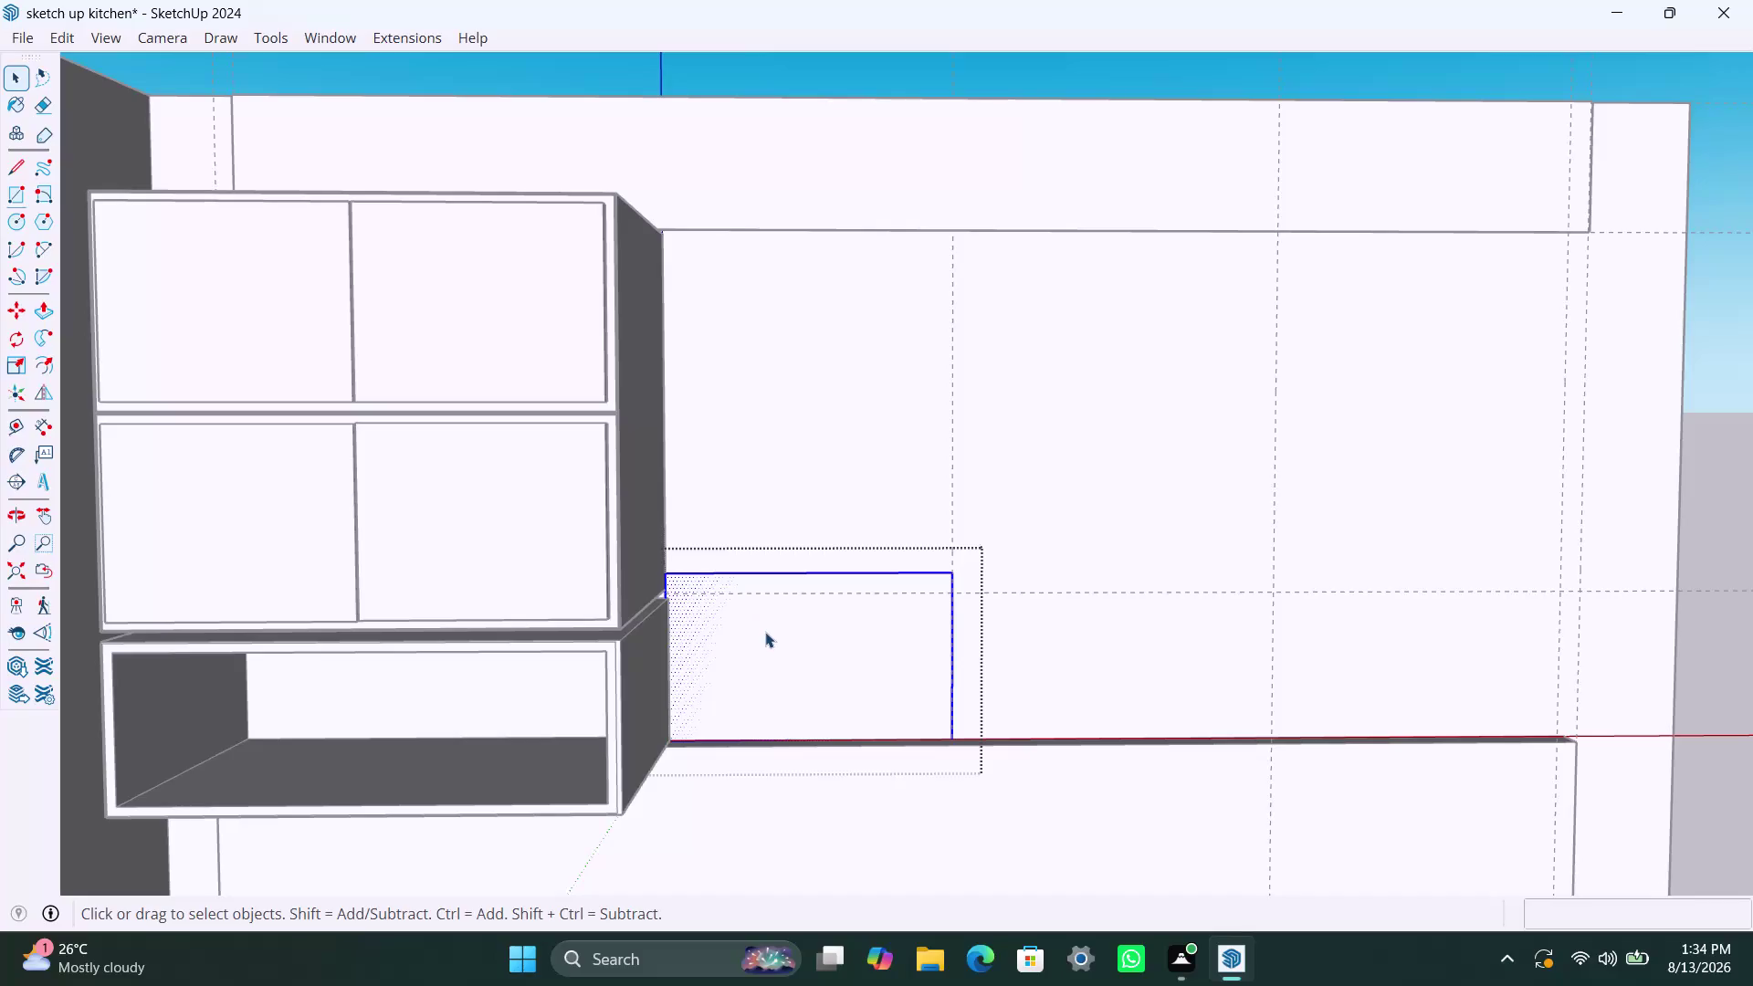
Cancel the wall rectangle's extrusion and undo to remove the old rectangle.
scroll(up, 3)
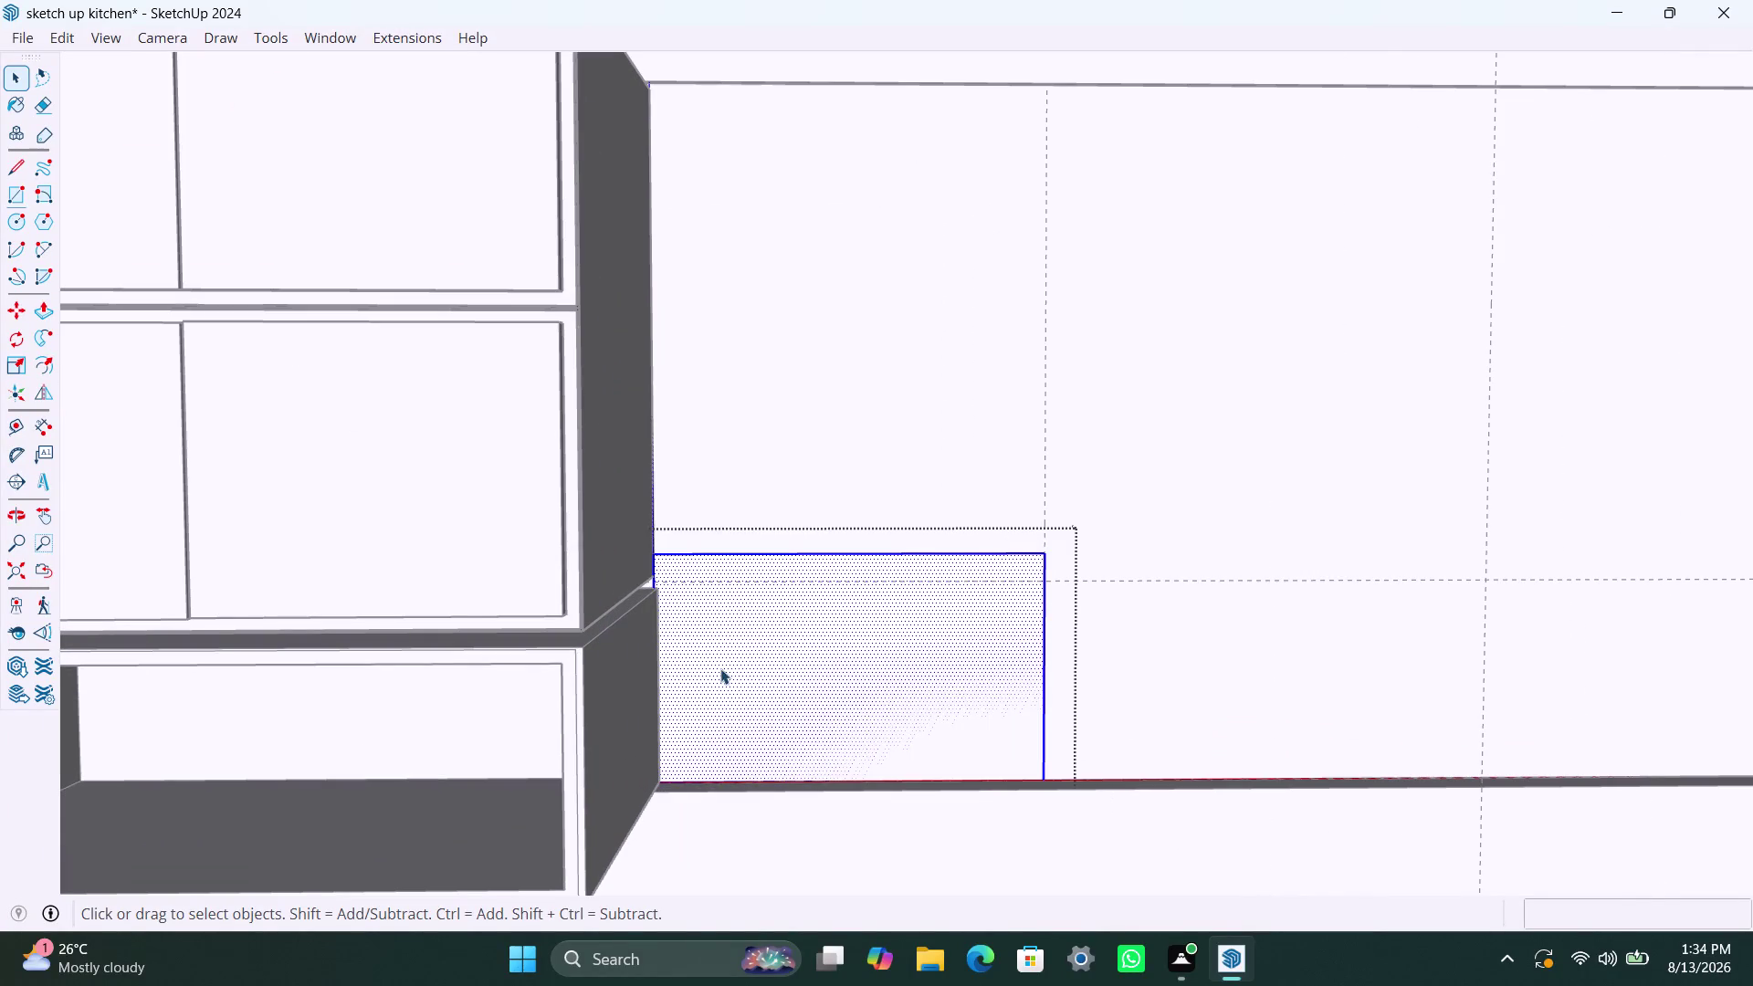
middle_drag(724, 671, 662, 669)
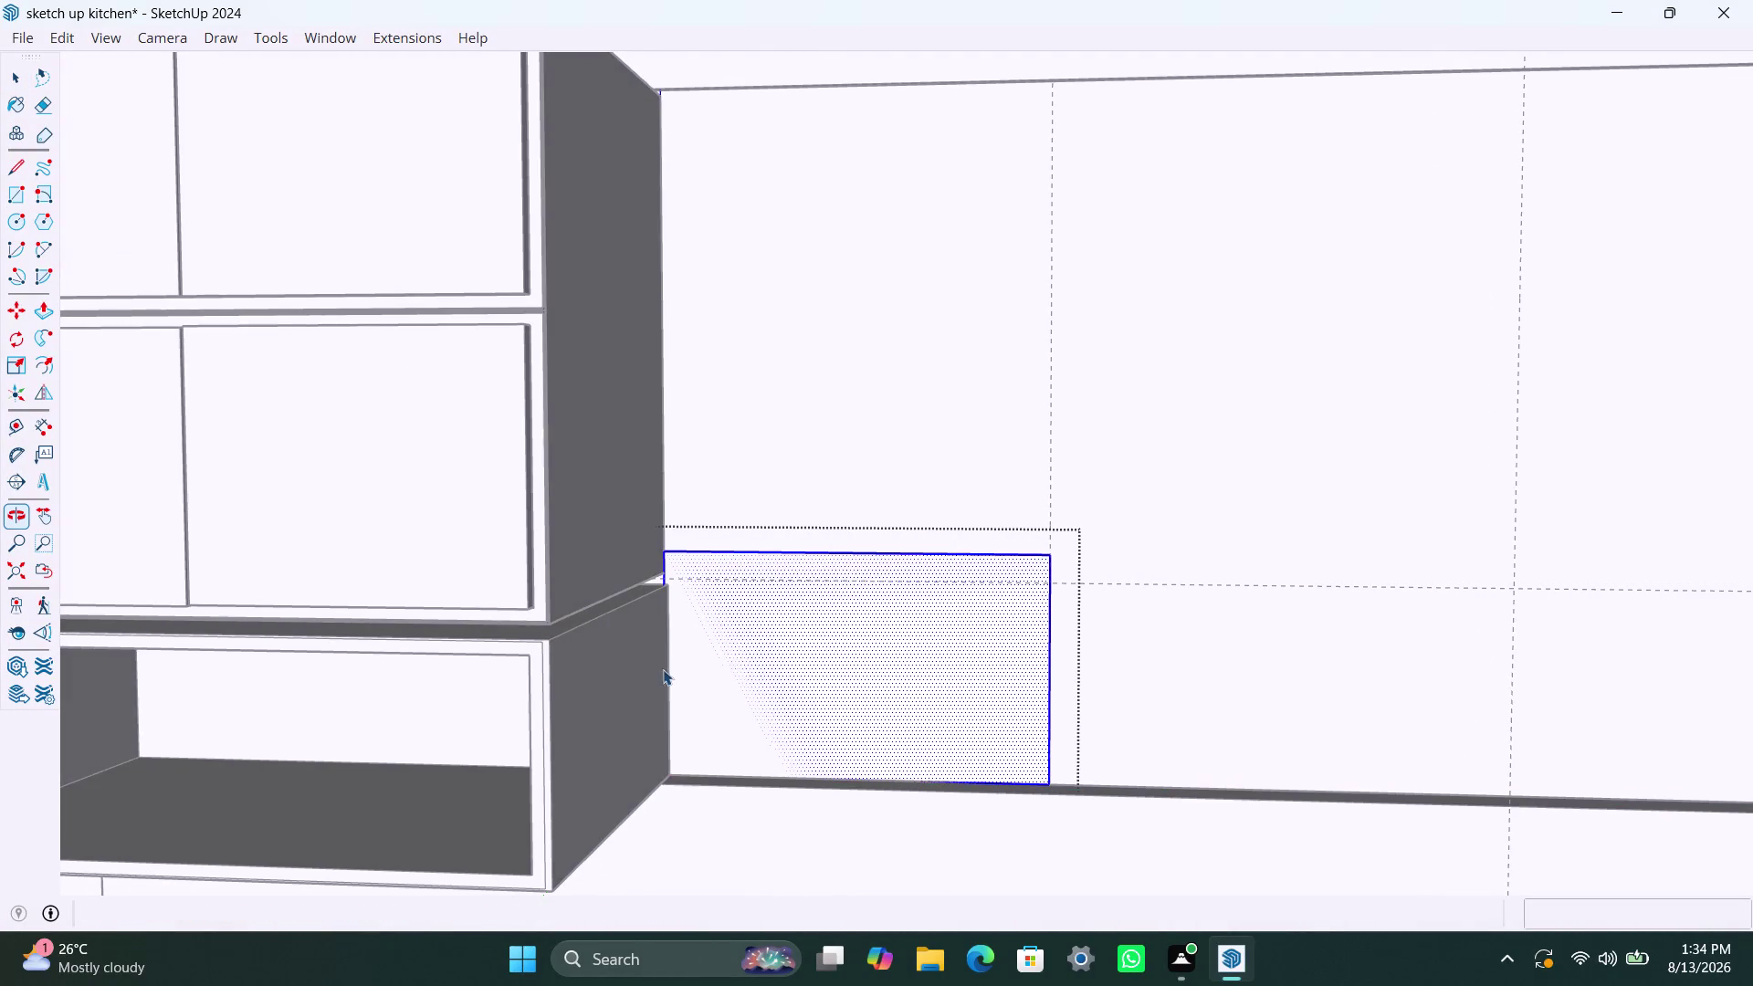
key(p)
click(851, 654)
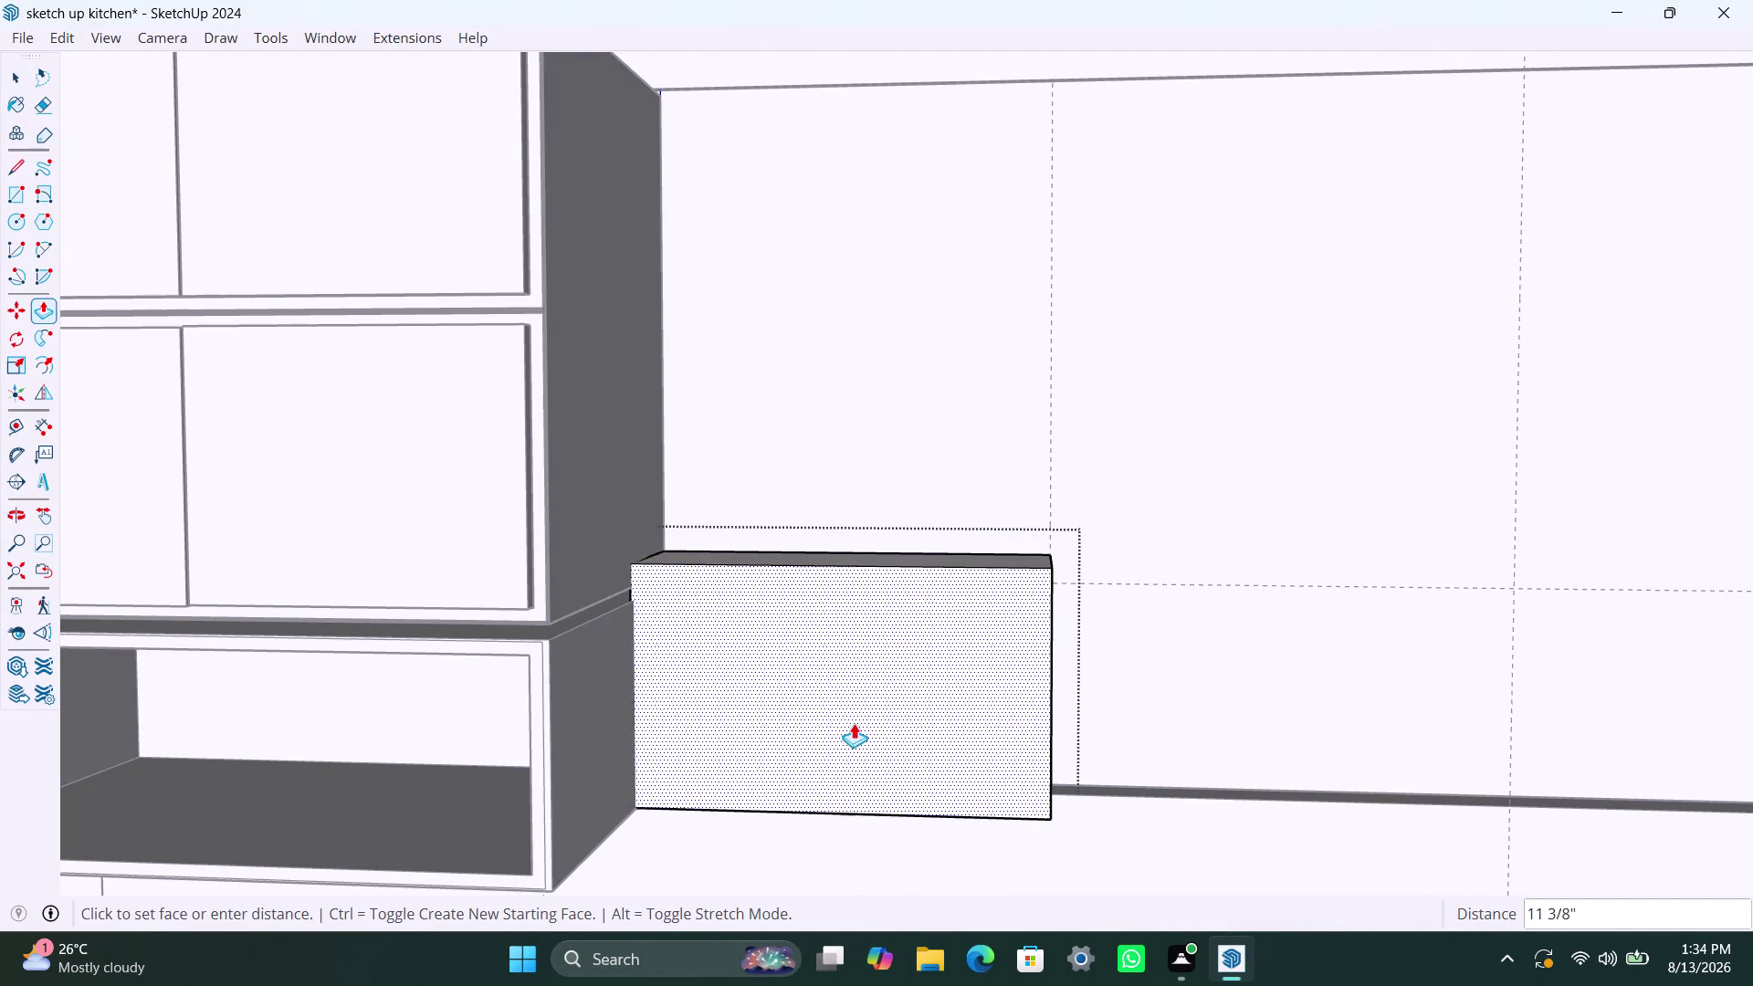
key(space)
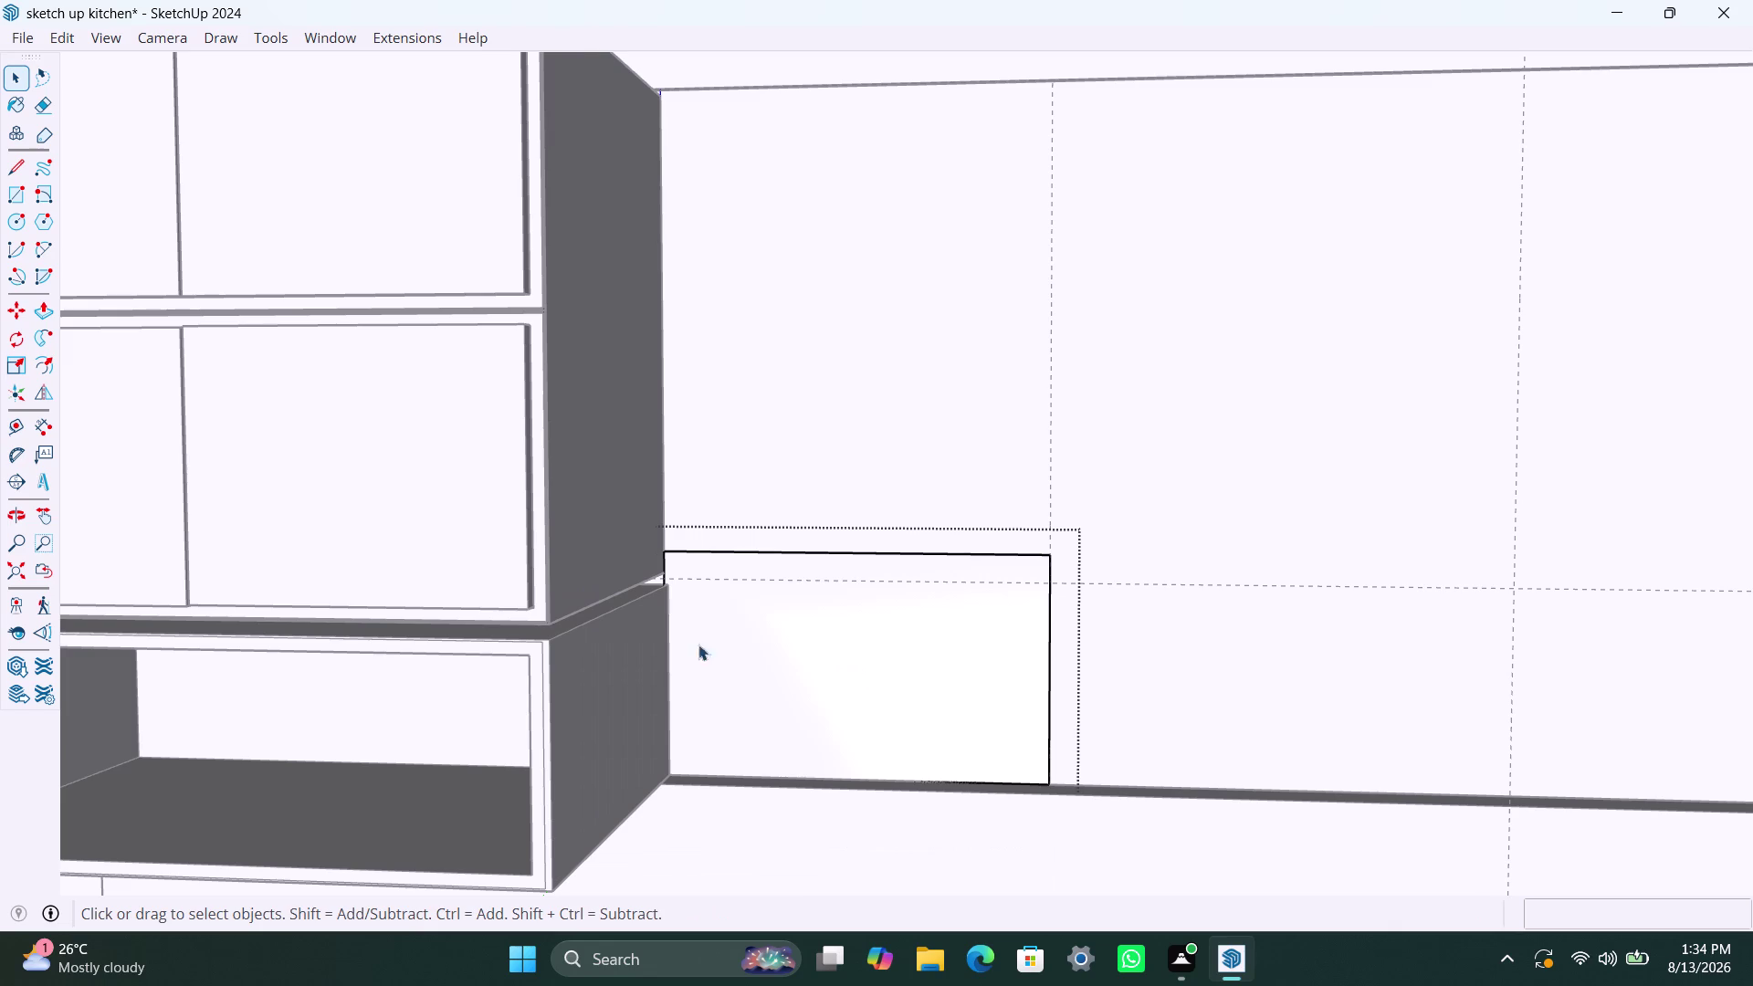
key(ctrl+z)
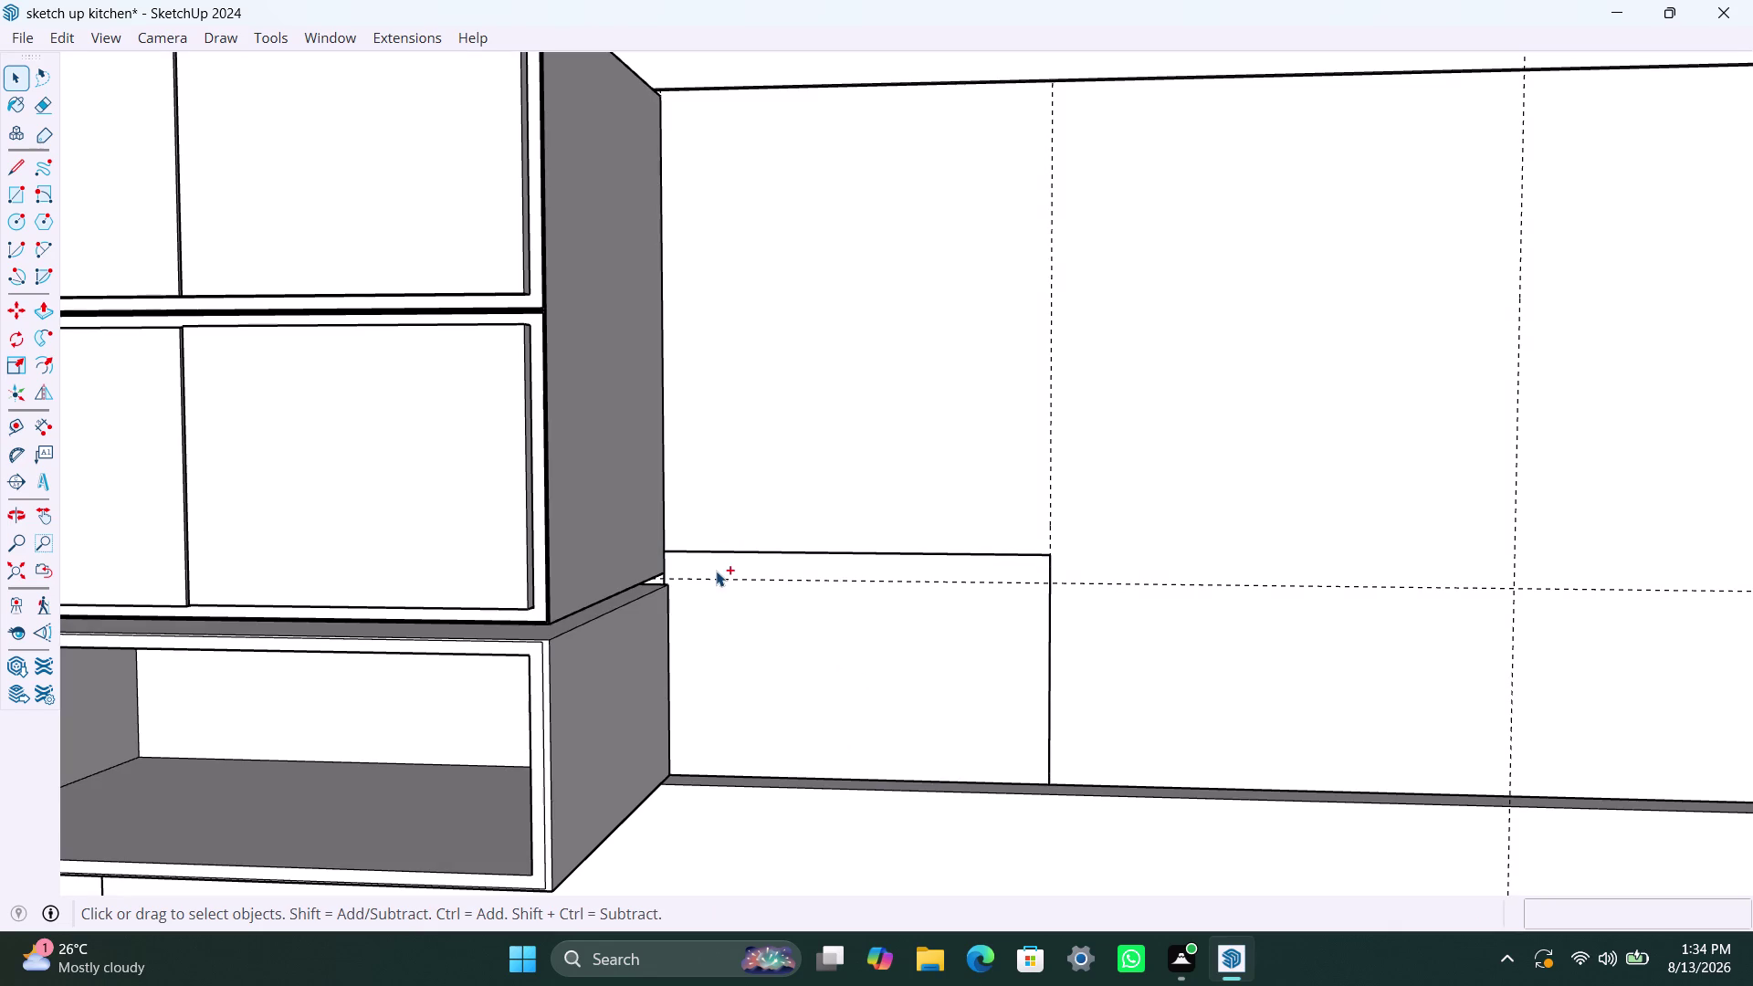
key(ctrl+z)
key(ctrl+z)
Draw a new rectangle at the wall corner beside the cubby stack and adjust its face.
key(r)
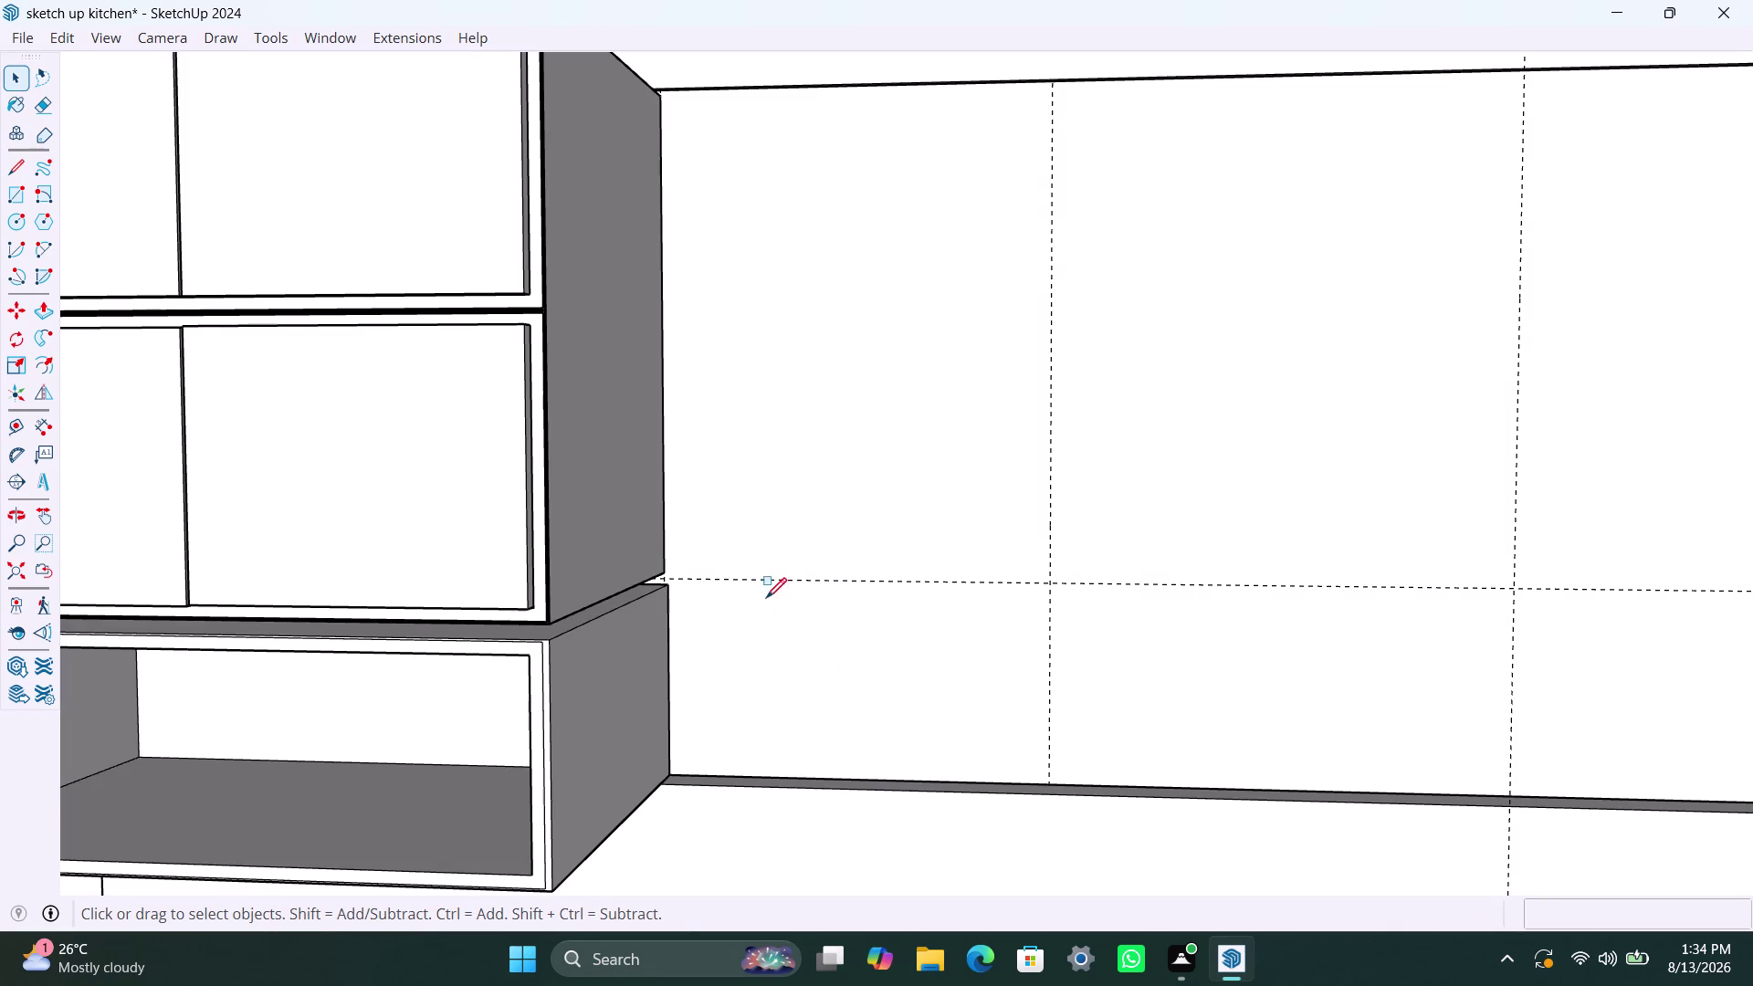
click(674, 771)
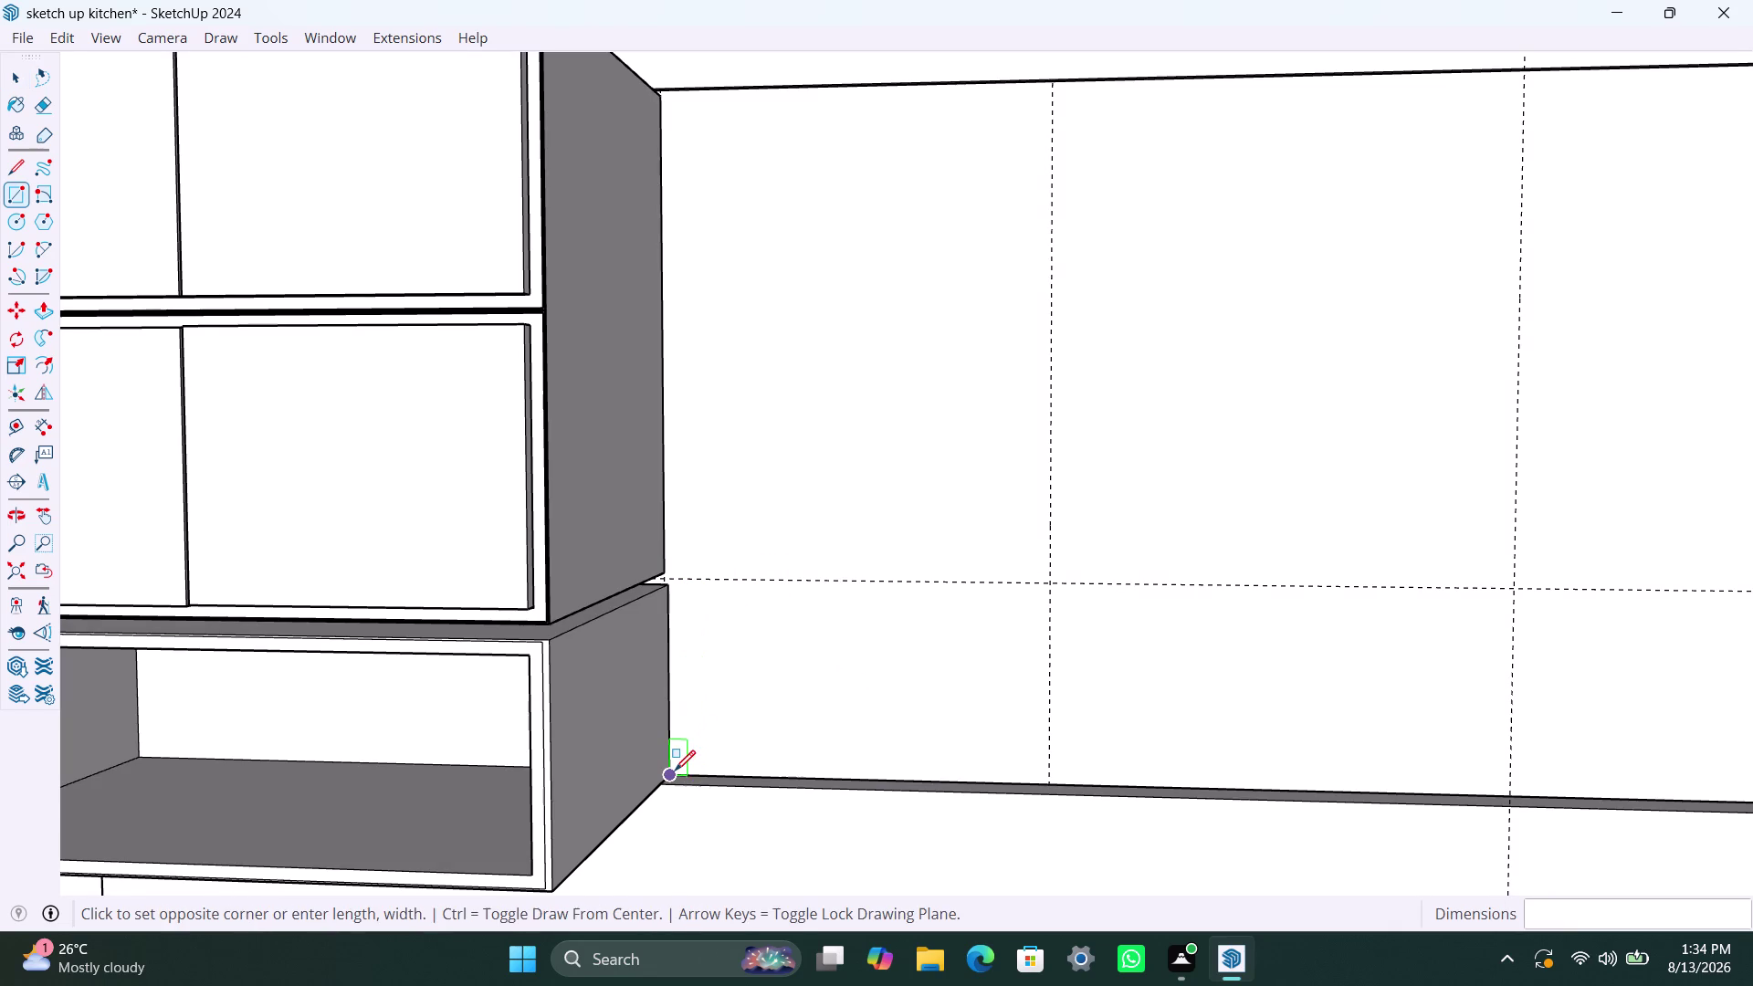
click(1050, 560)
key(space)
double_click(927, 566)
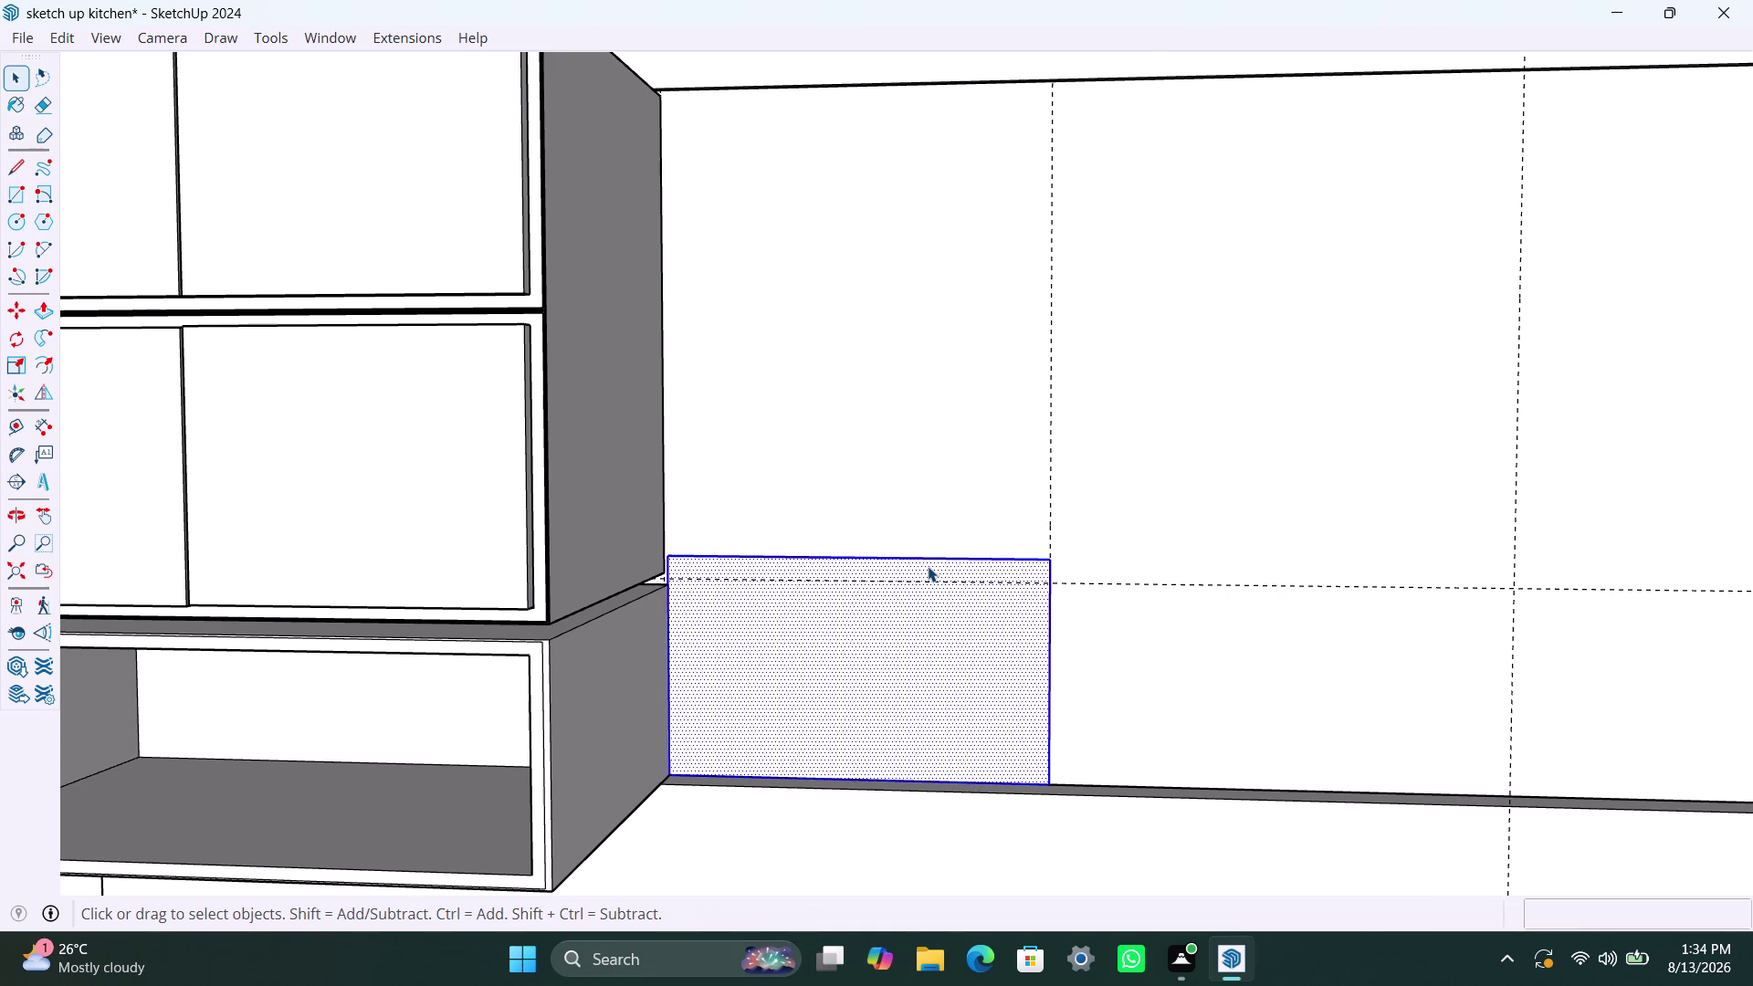
right_click(928, 565)
click(1042, 268)
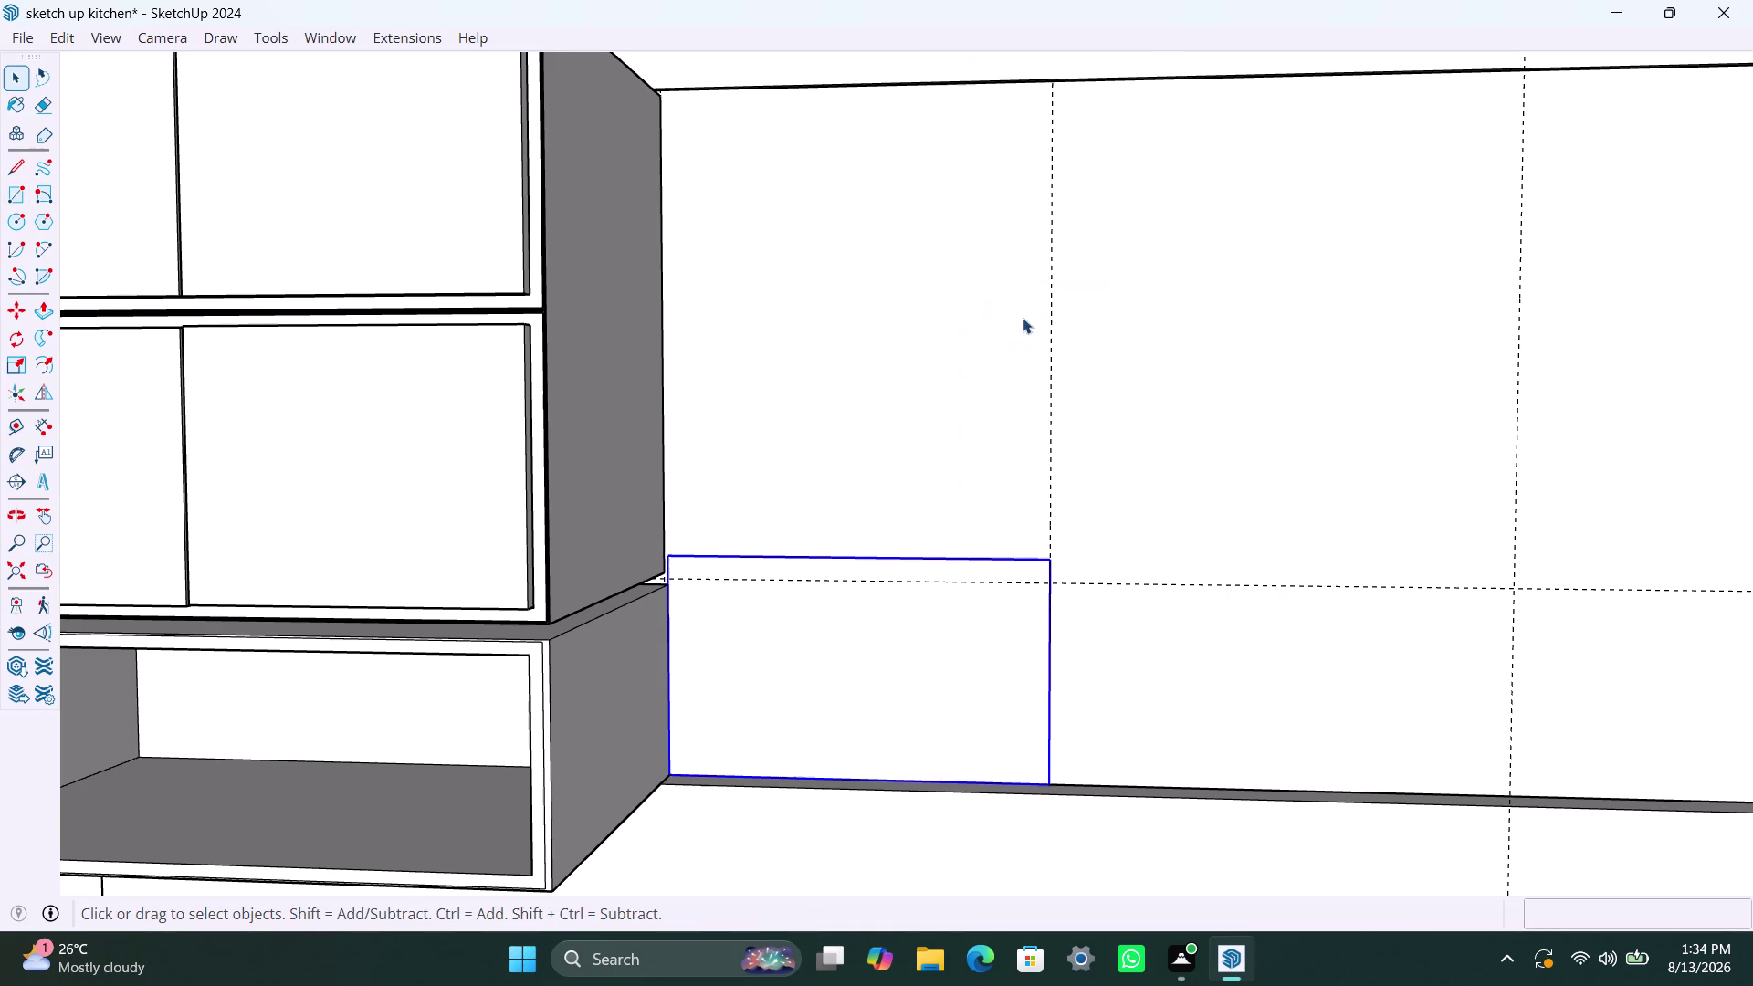
double_click(933, 627)
click(933, 628)
Push/Pull the new rectangle out from the wall into a solid box and orbit to check it.
key(p)
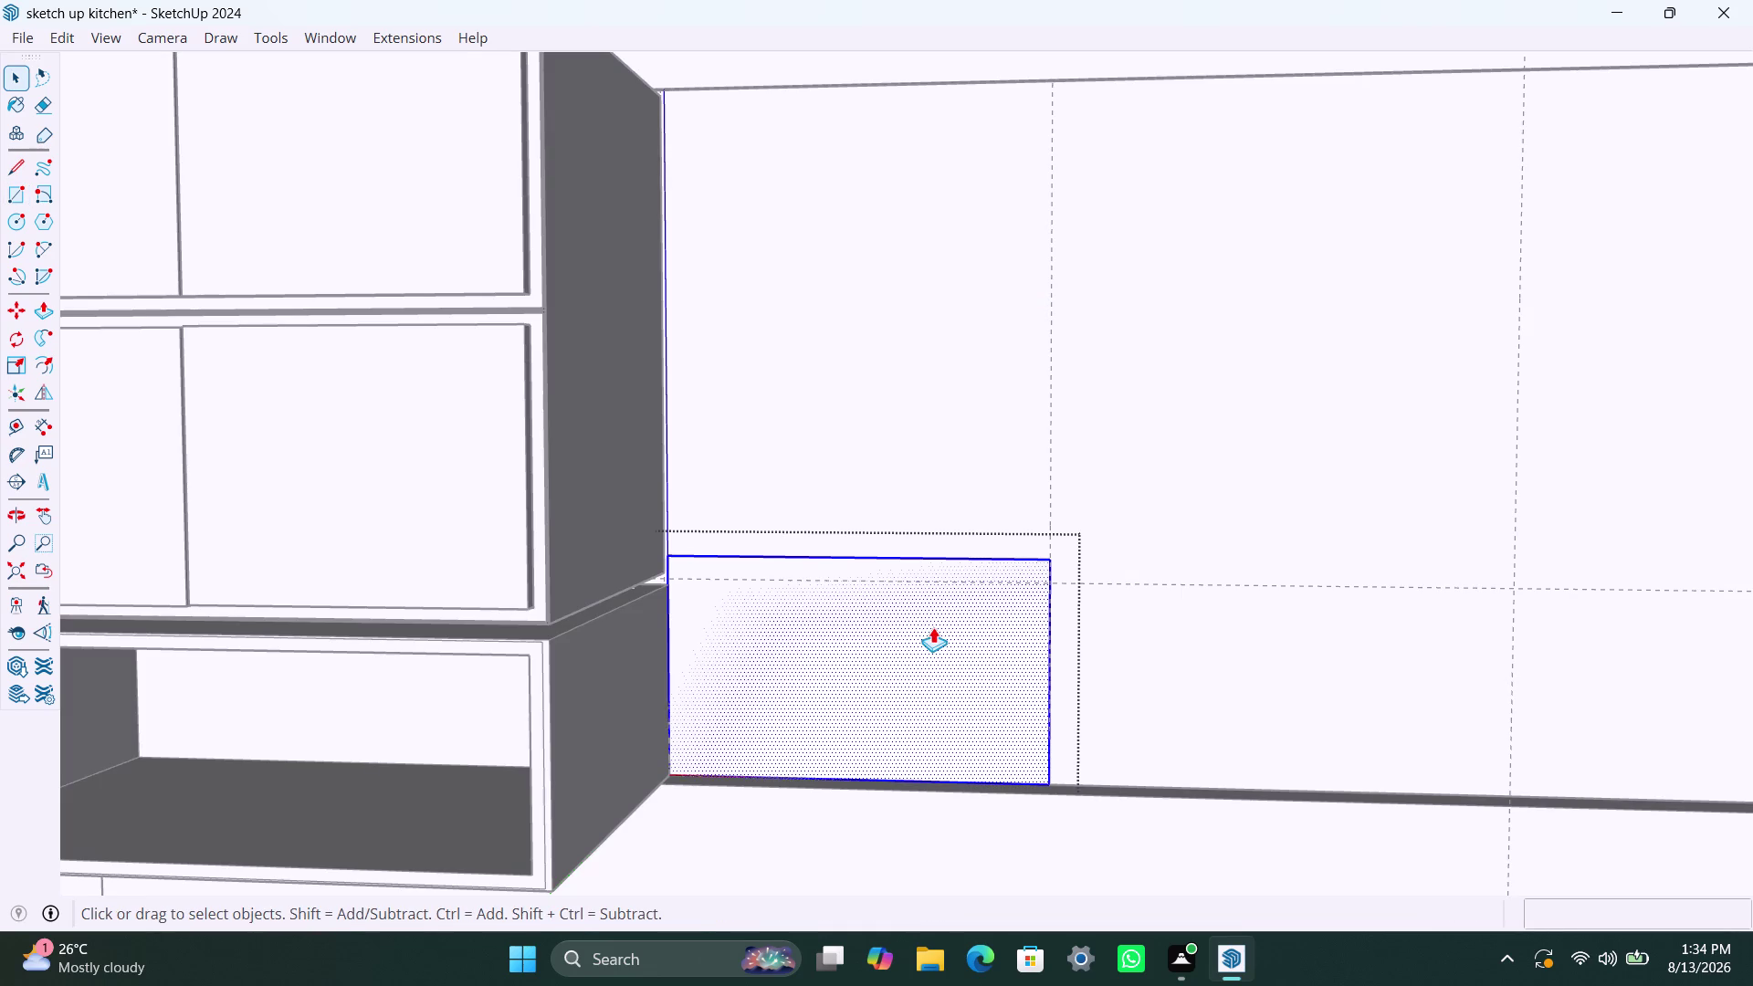
click(933, 628)
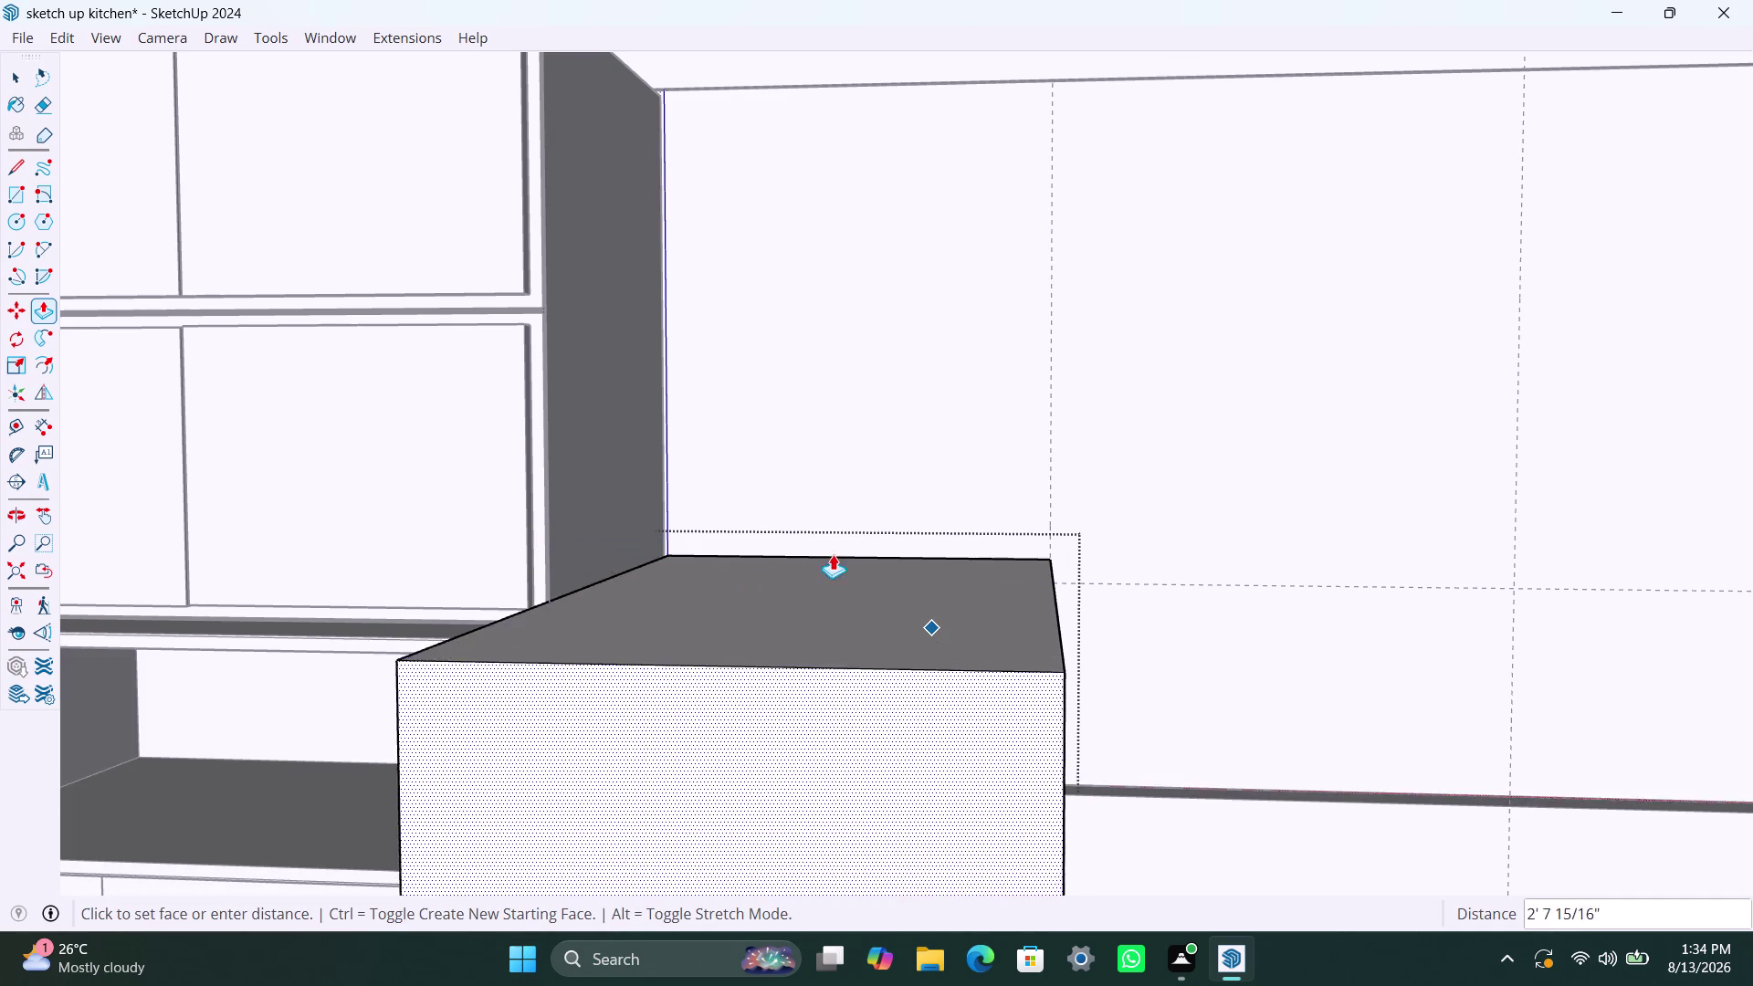
click(545, 503)
key(space)
scroll(down, 3)
middle_drag(737, 779, 794, 748)
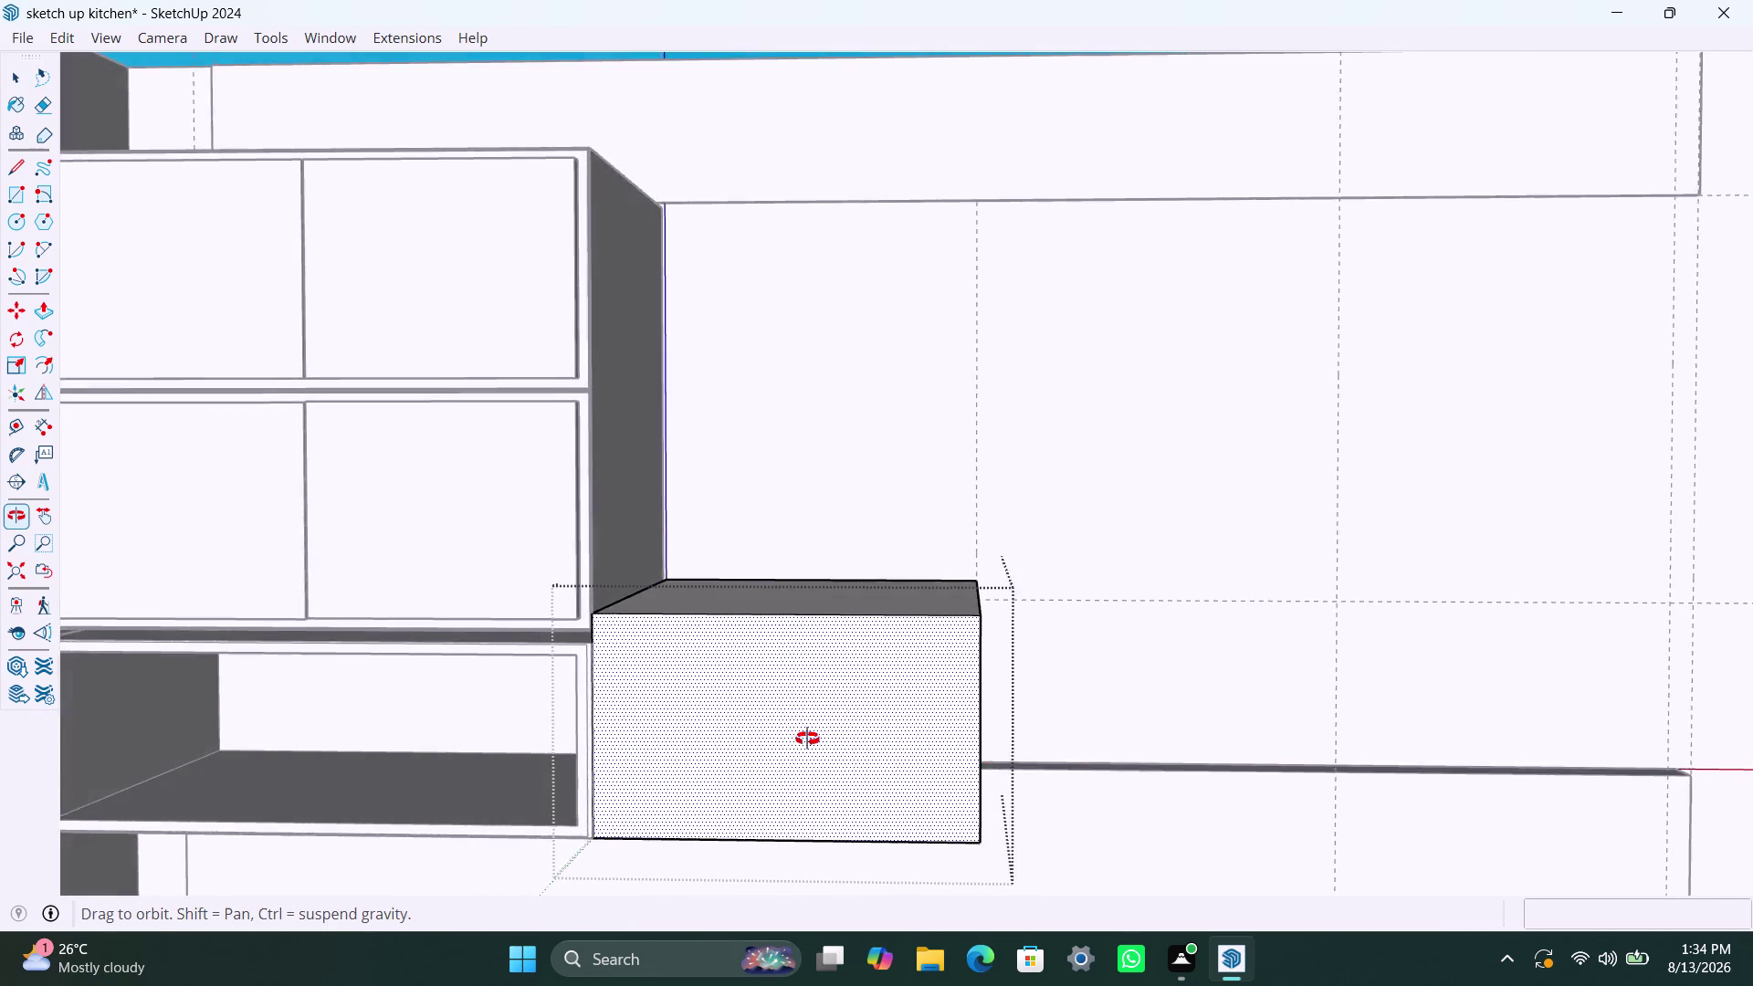
middle_drag(795, 748, 839, 714)
click(741, 731)
Offset the box's front face inward by 2.5 mm, then by 18 mm.
double_click(741, 731)
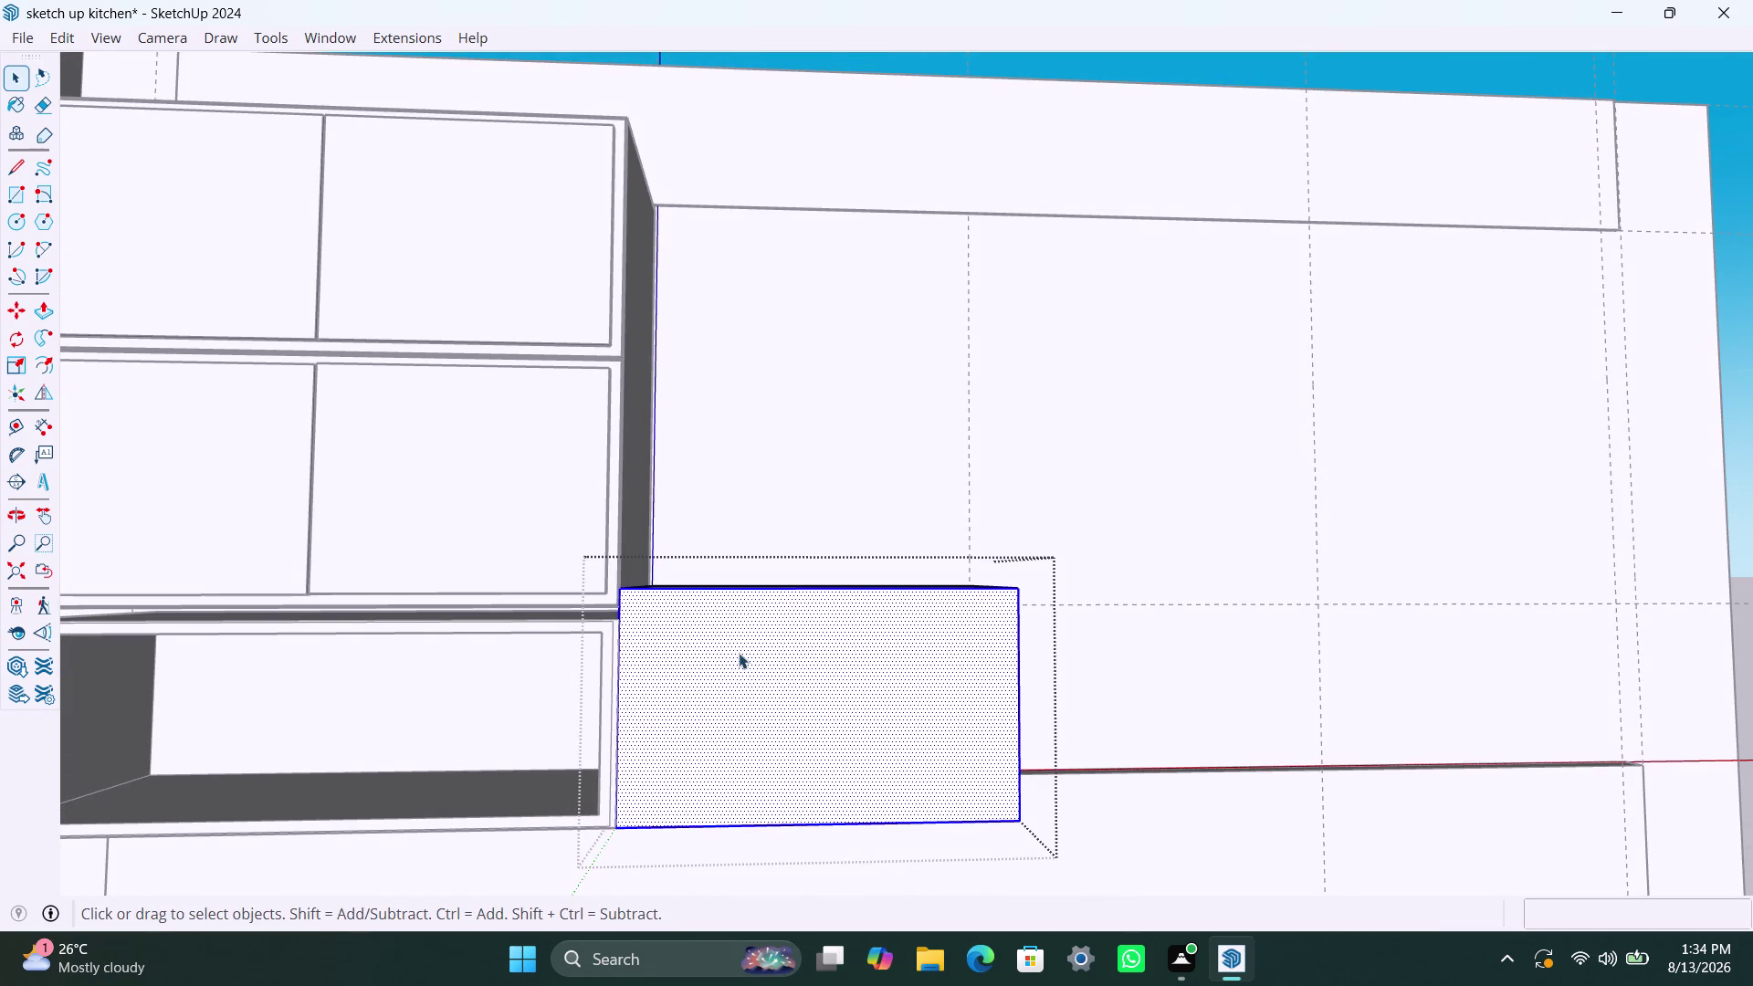
key(f)
click(778, 665)
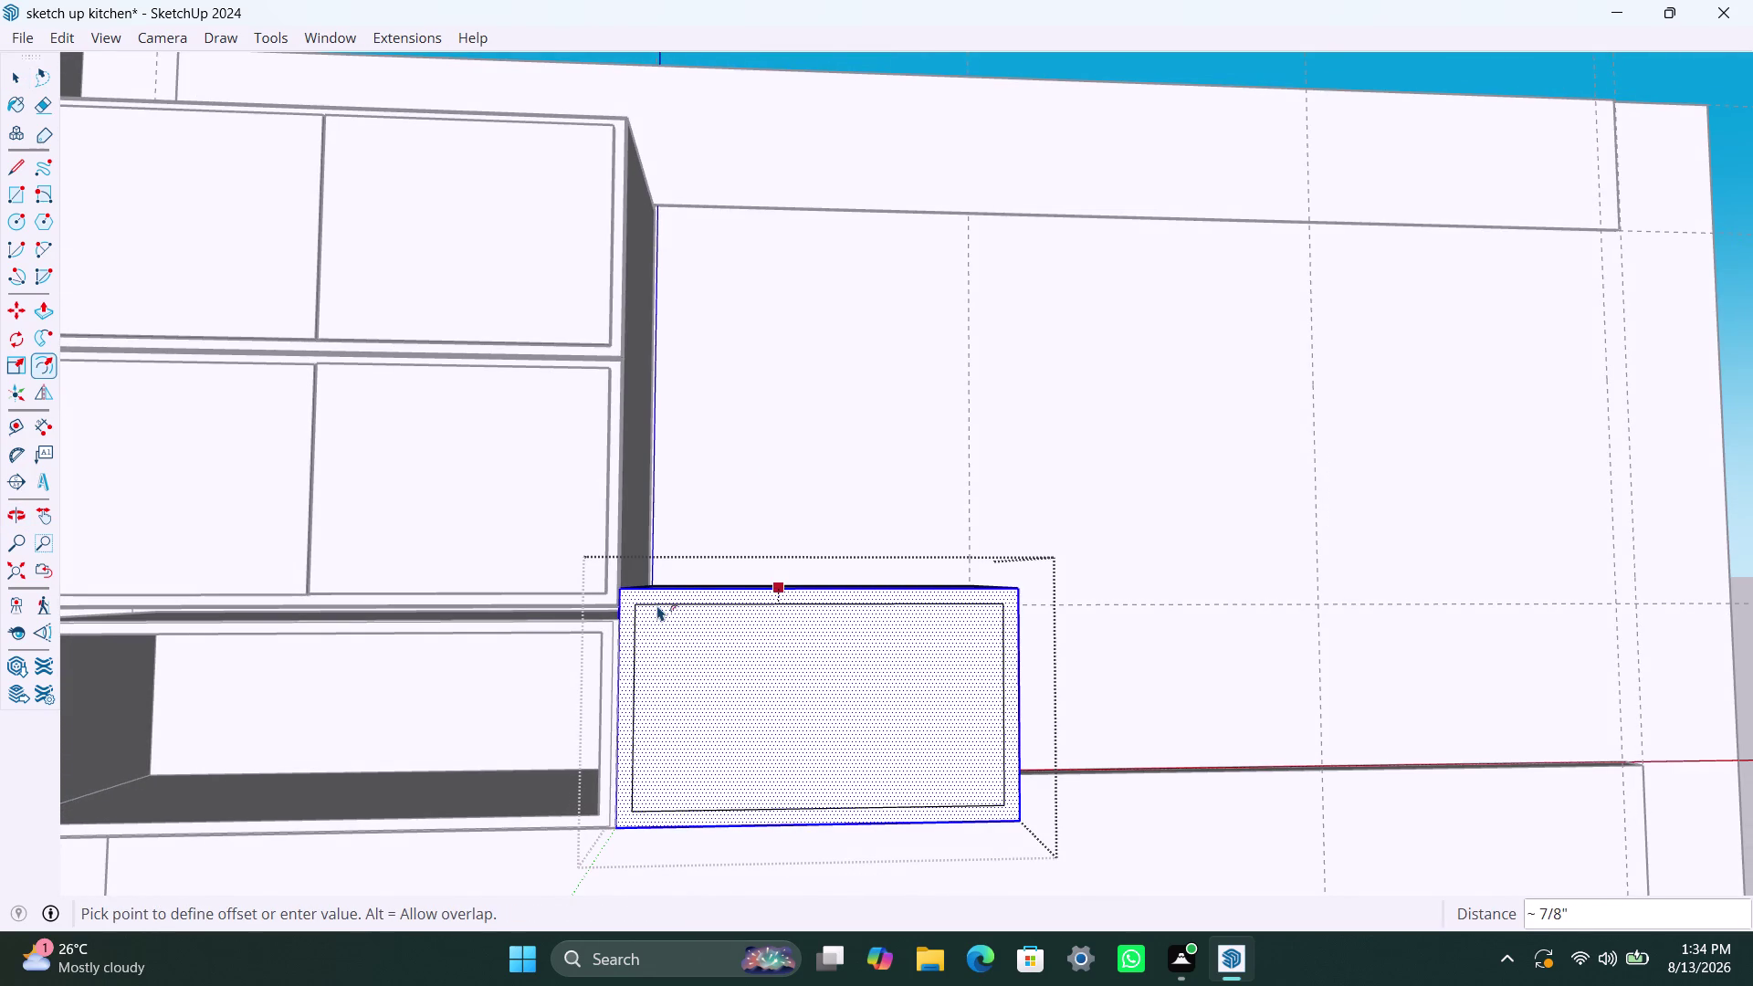
text(2)
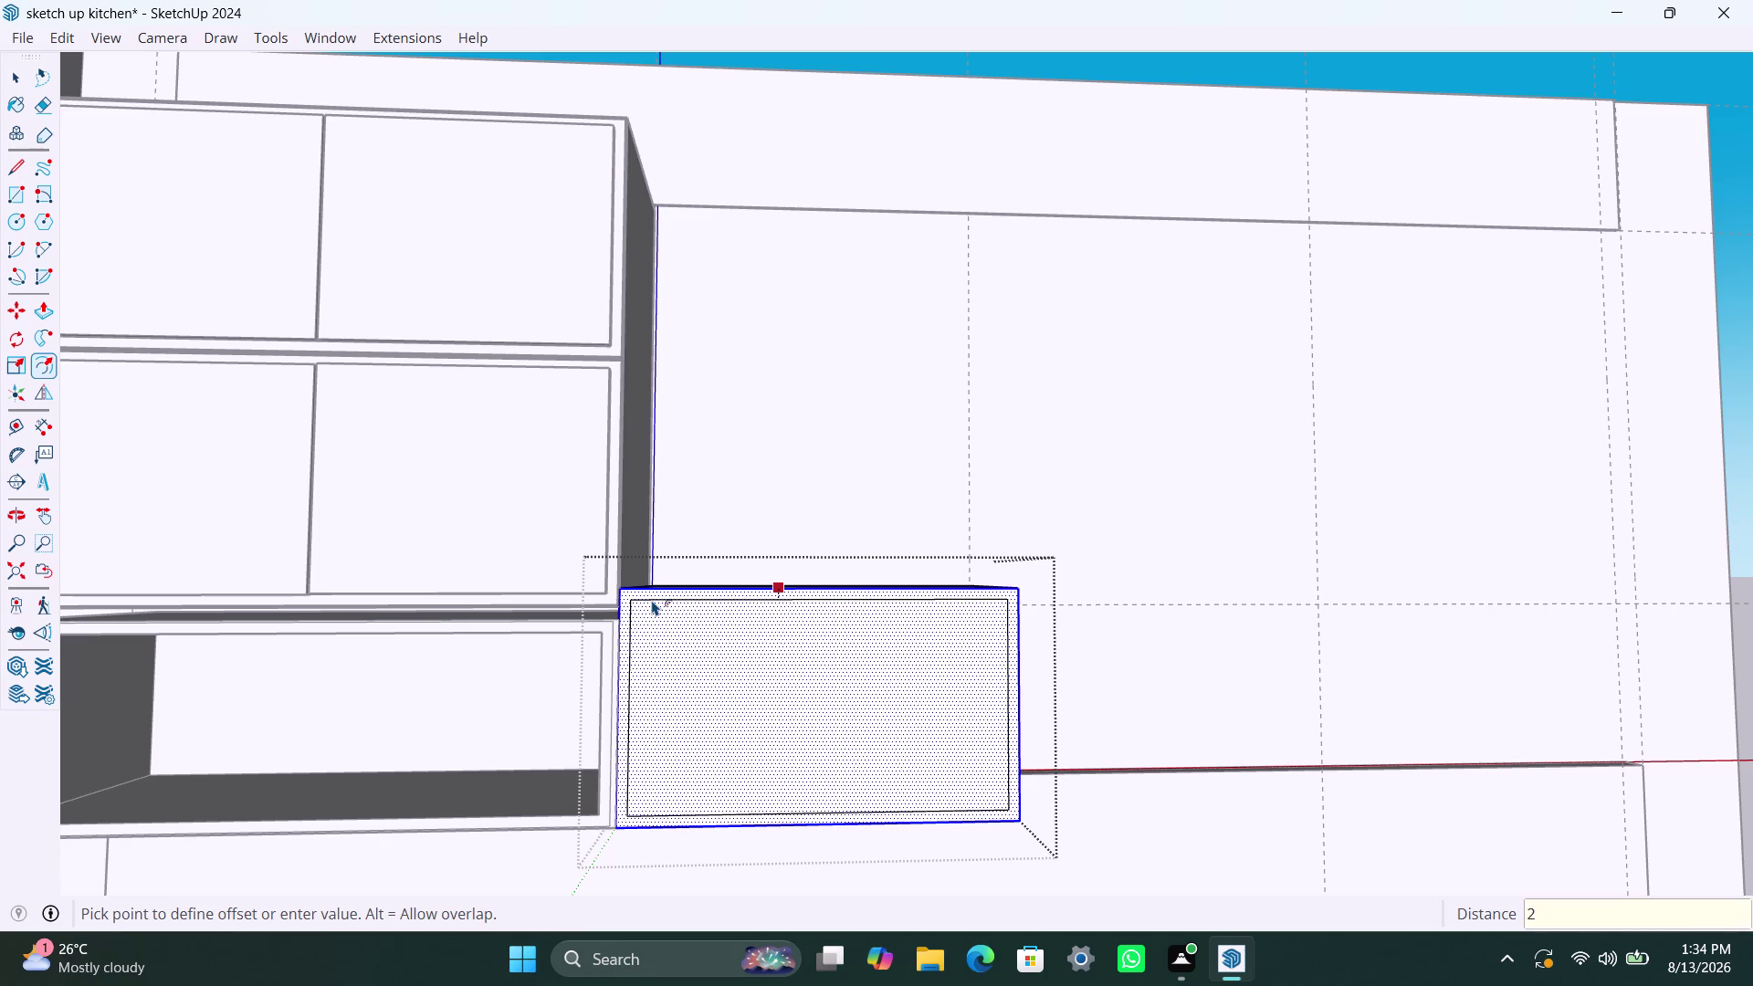
text(.5mm)
key(Return)
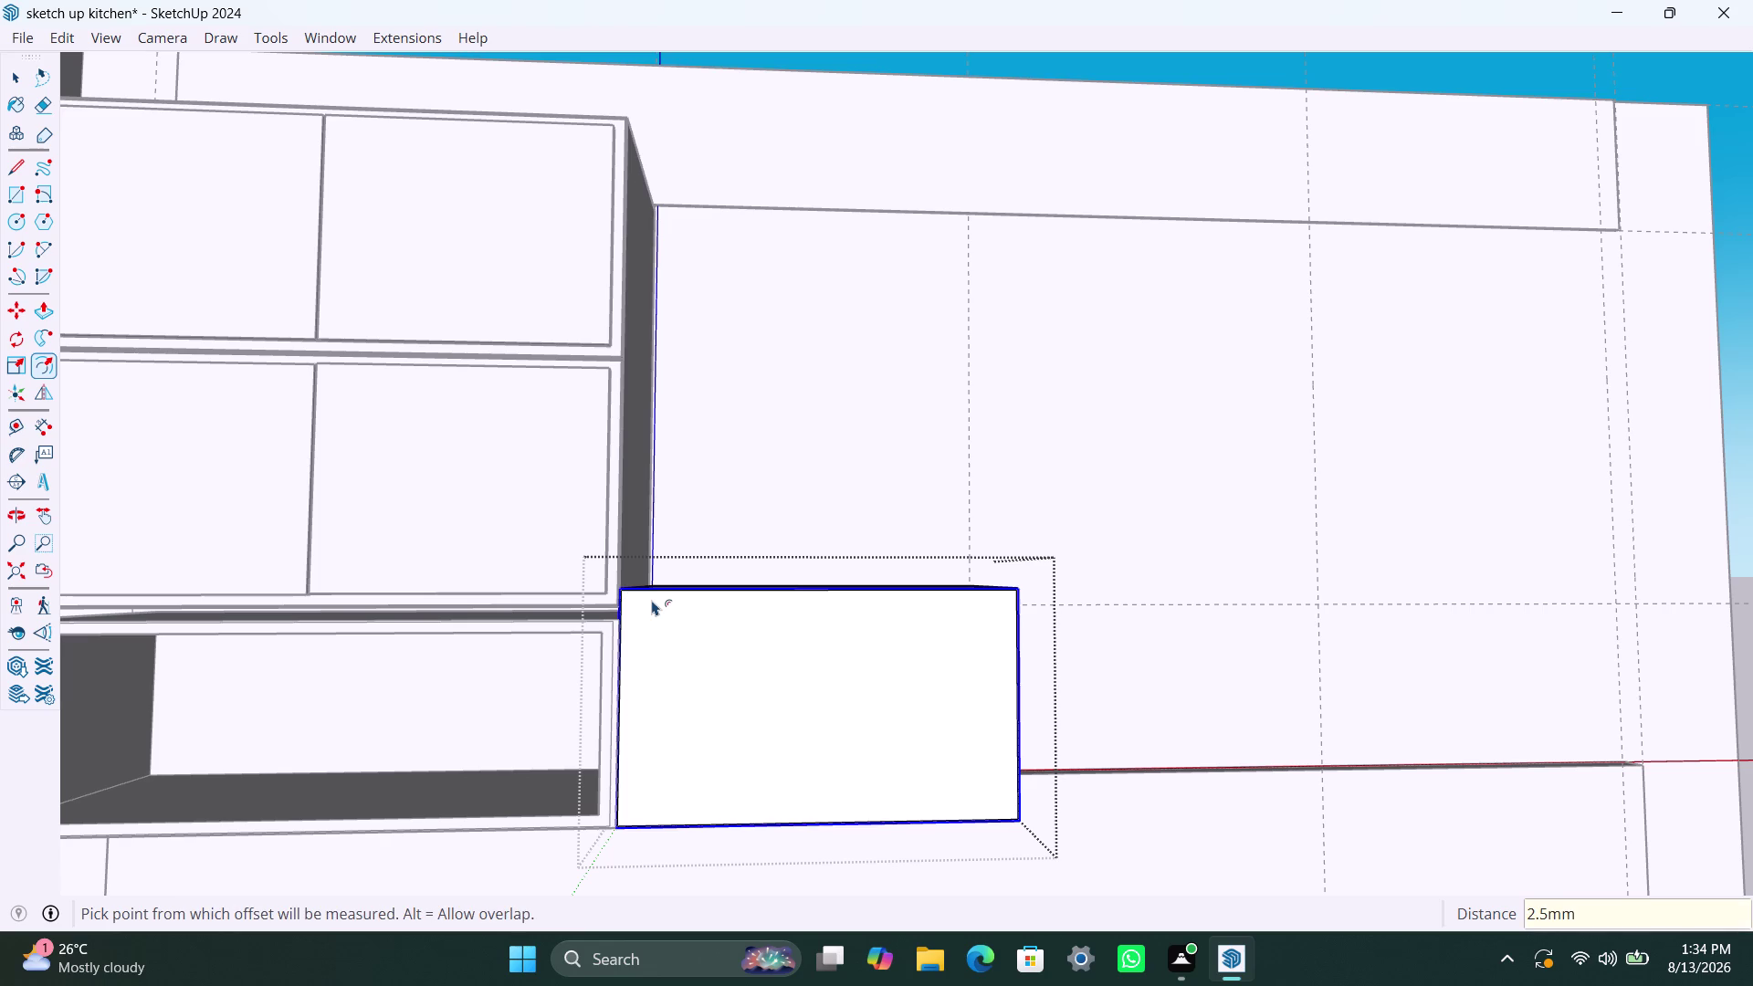
click(678, 607)
text(1)
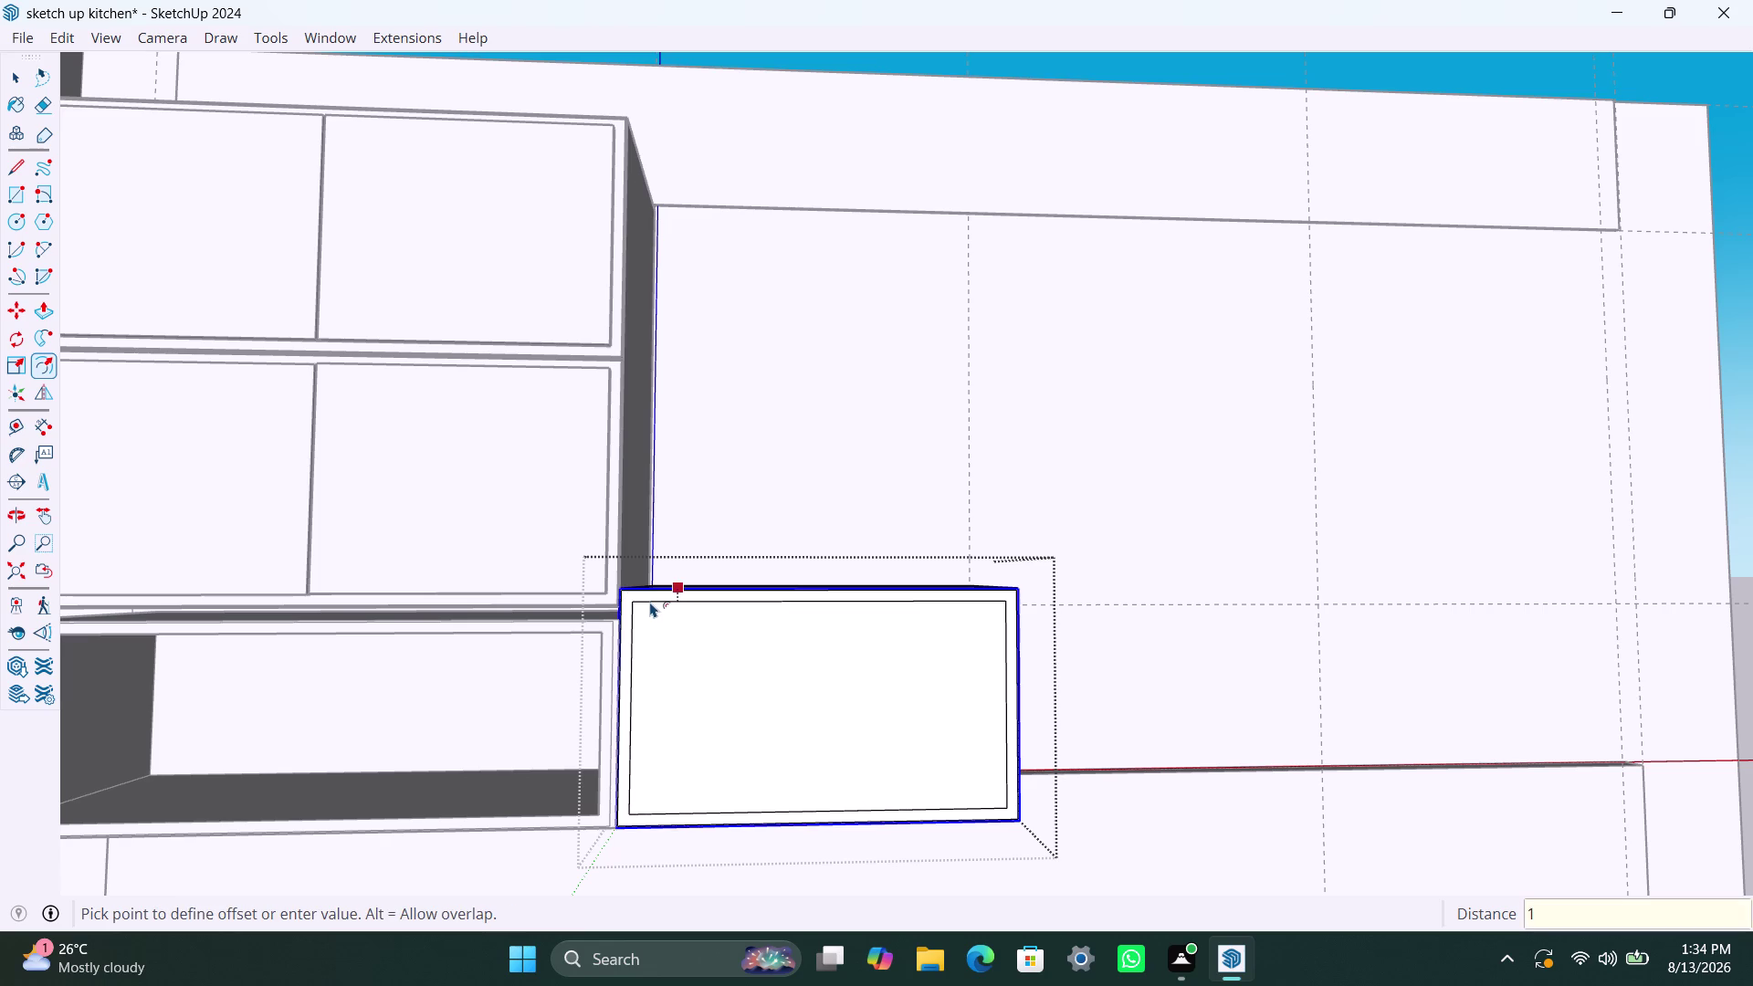
text(8mm)
key(Return)
key(space)
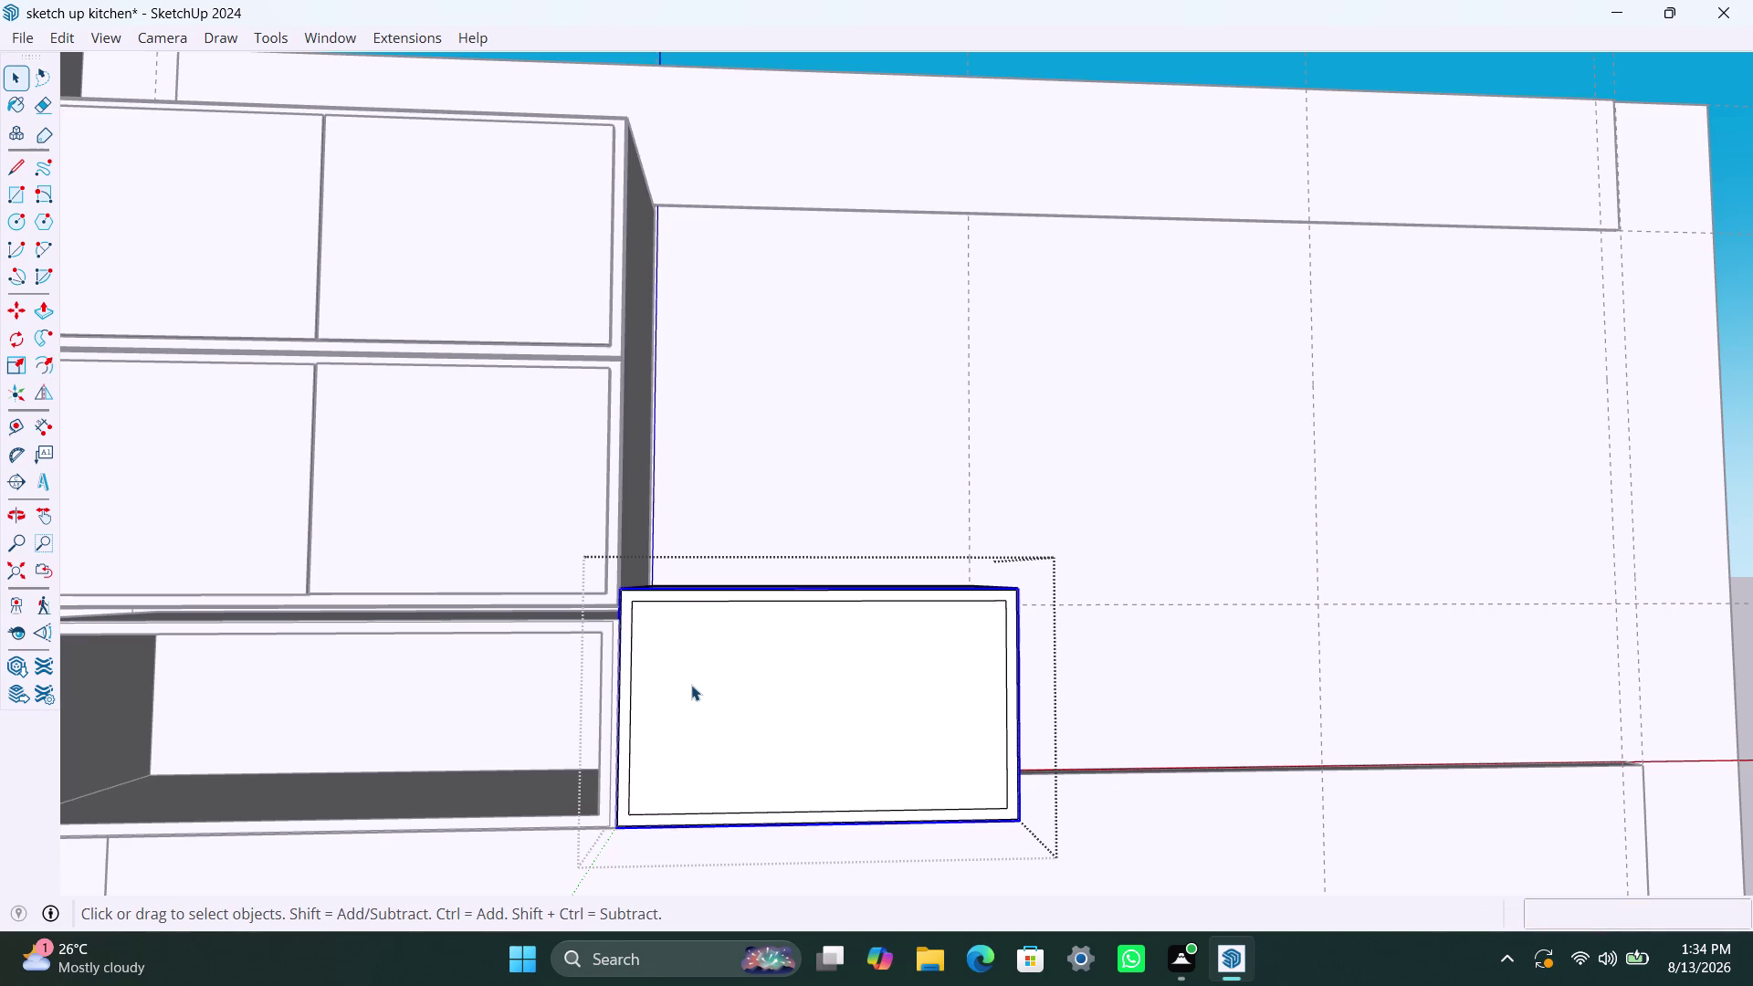
Push the inner face 460 mm back into the box to form the open cubby.
click(691, 685)
key(p)
click(691, 685)
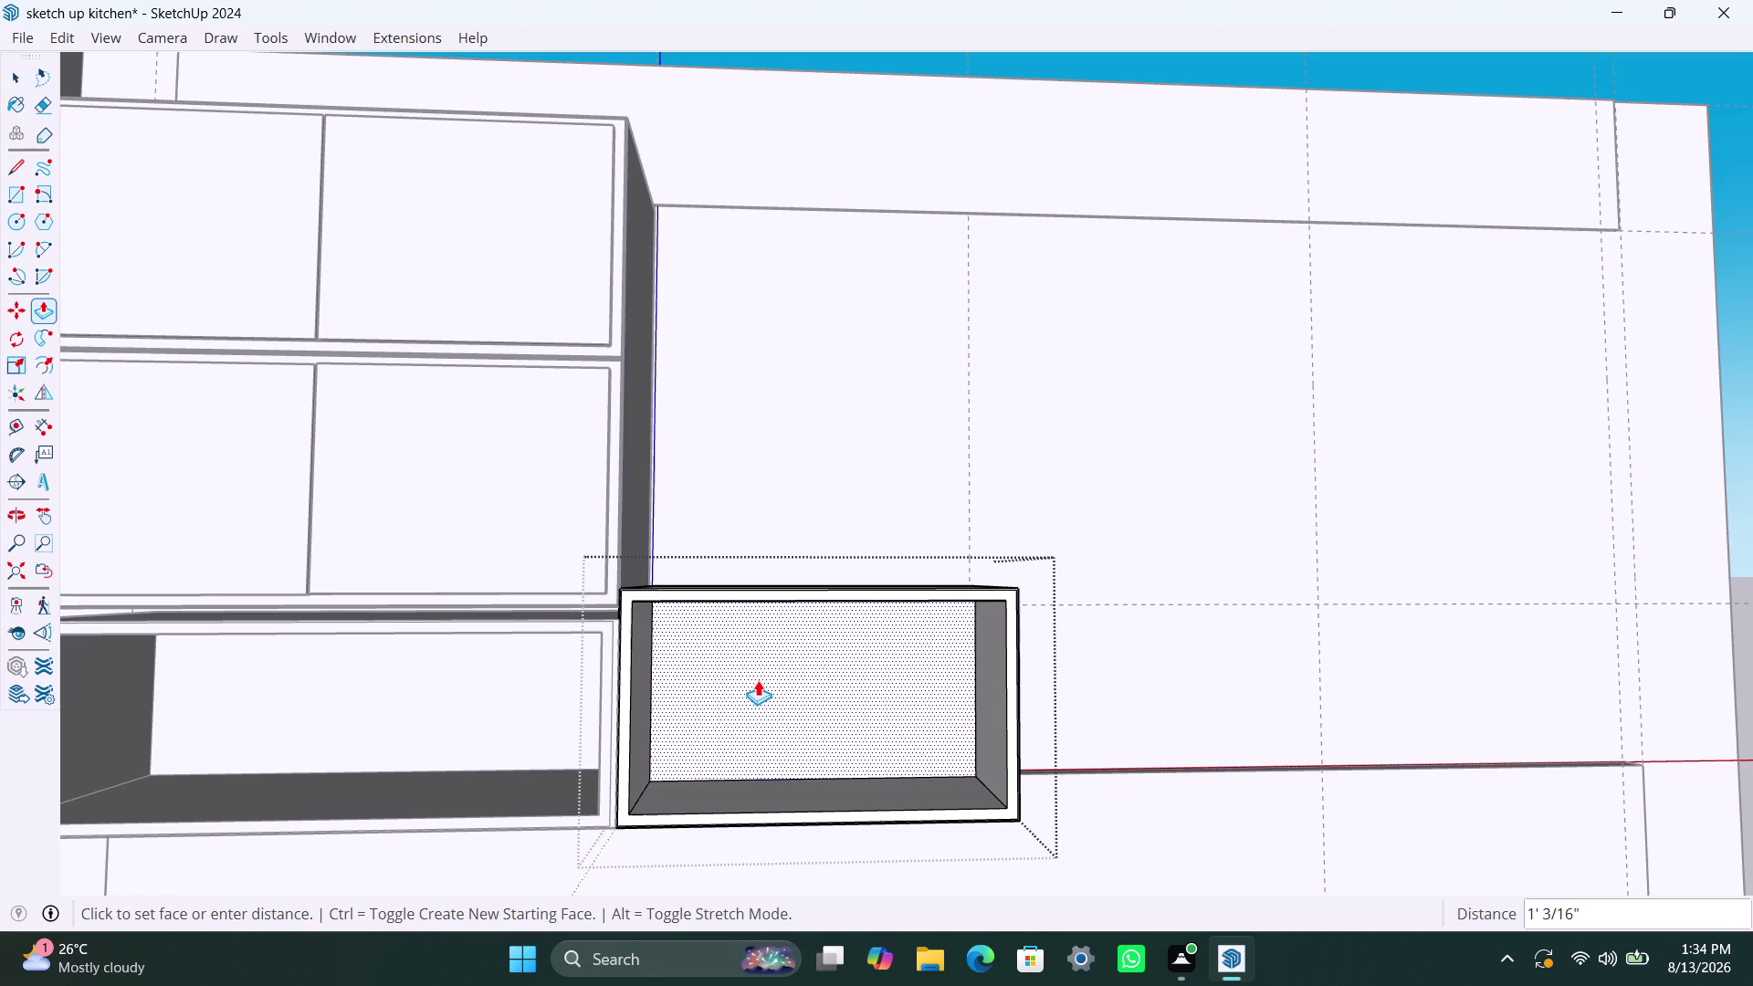
key(4)
text(60mm)
key(Return)
key(space)
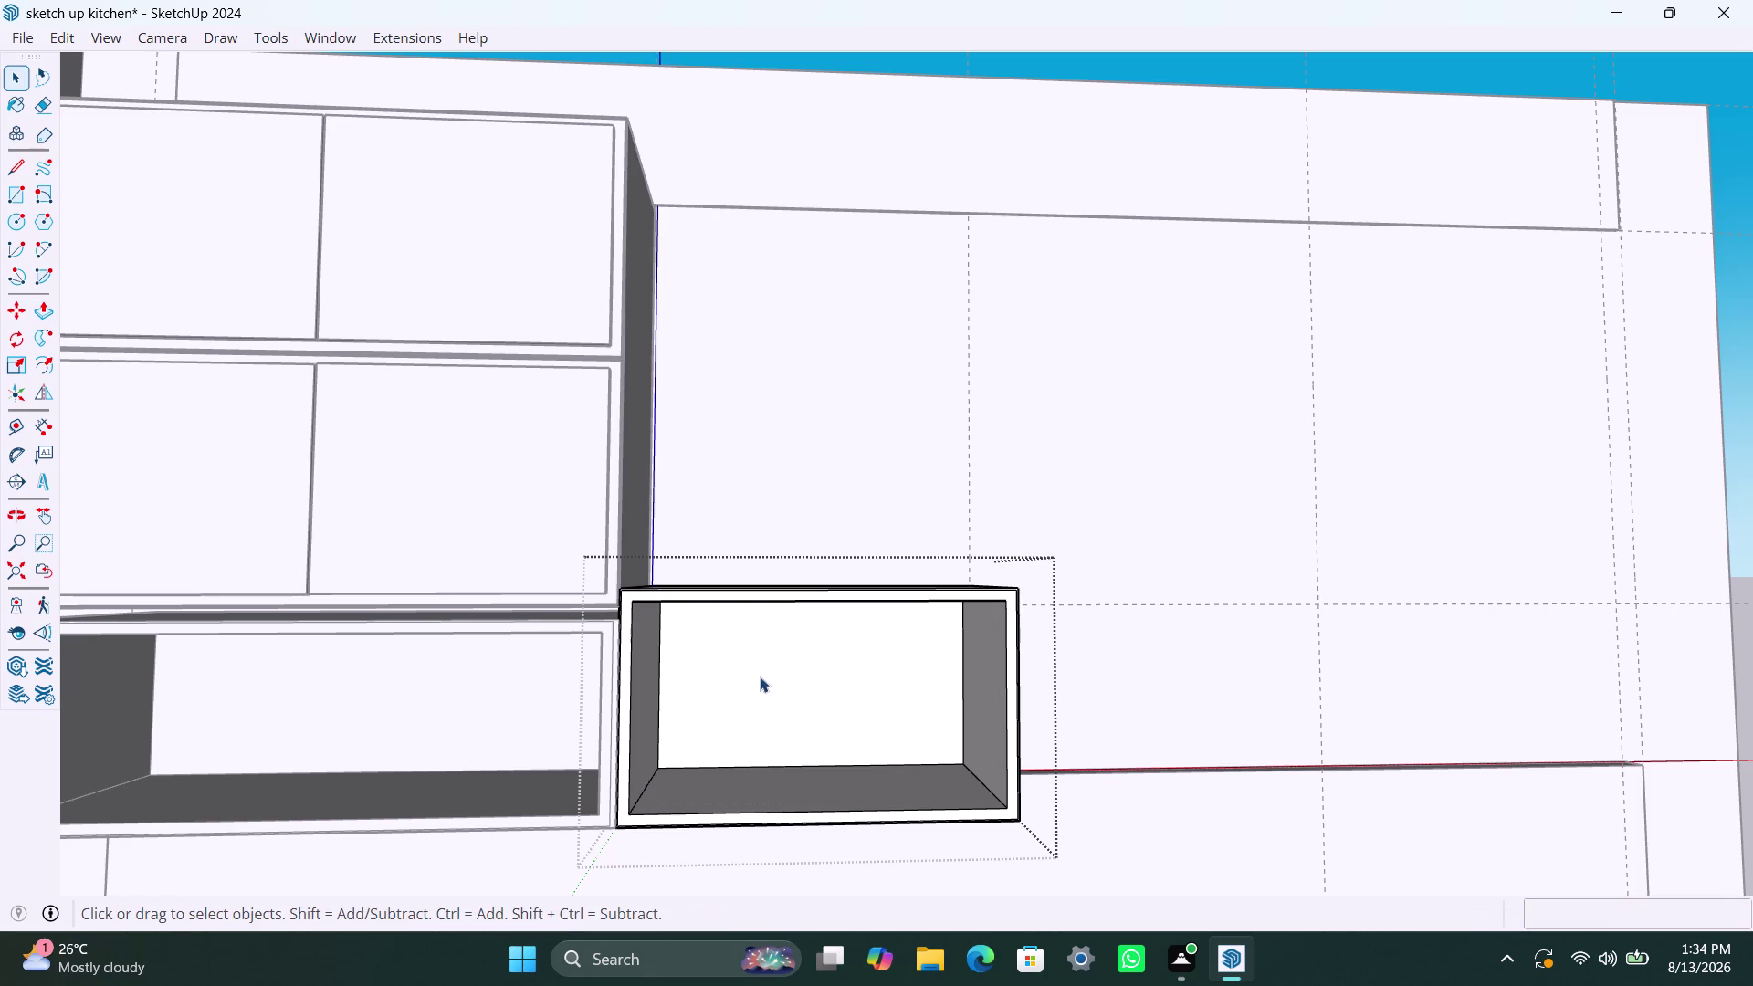
scroll(down, 3)
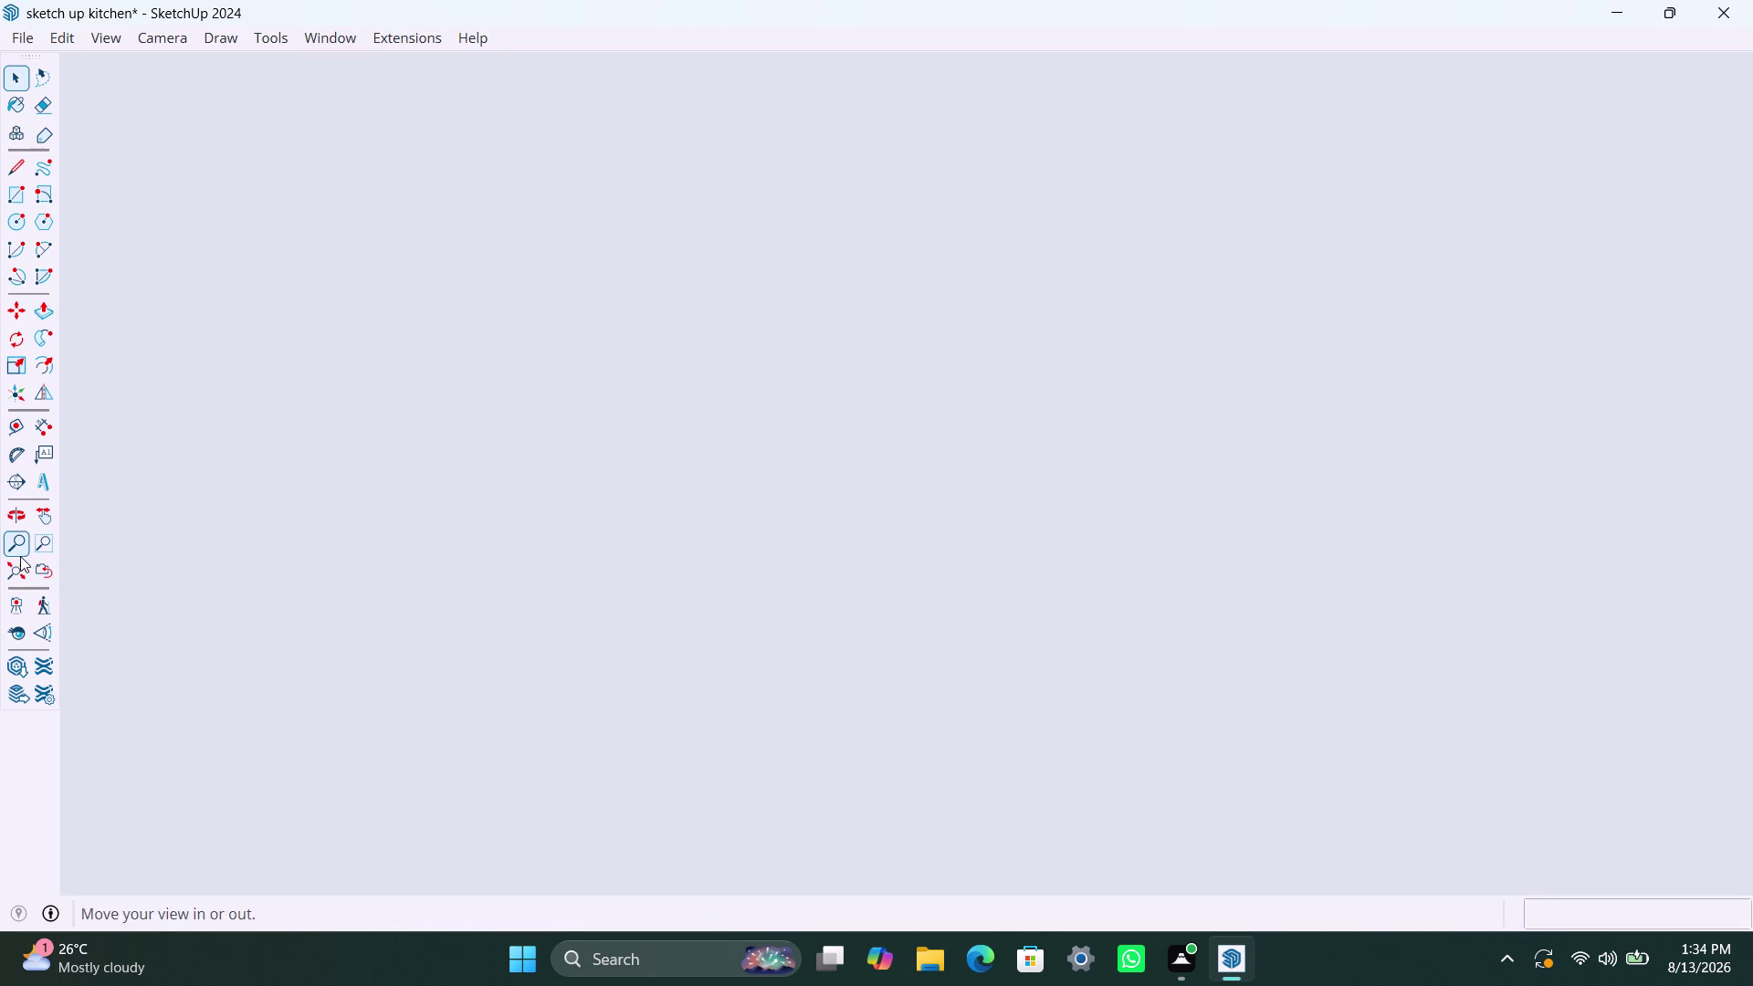
click(21, 568)
scroll(down, 3)
middle_drag(979, 528, 763, 799)
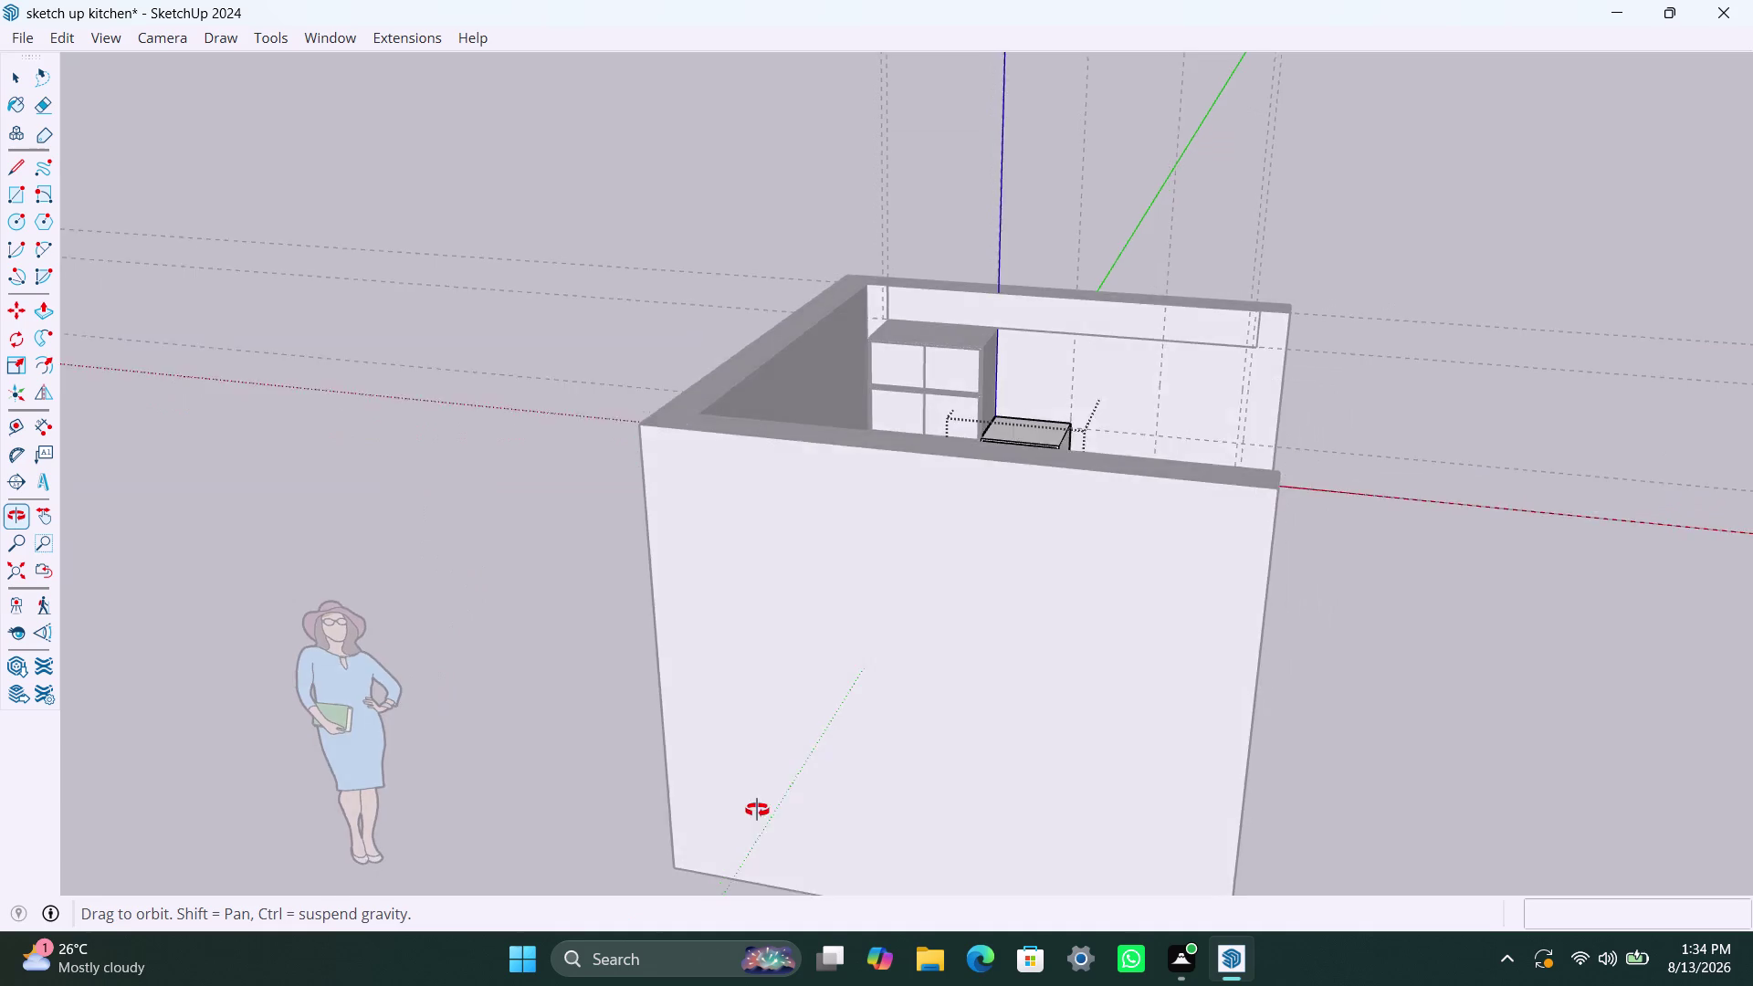
middle_drag(763, 799, 804, 894)
click(1438, 543)
scroll(up, 3)
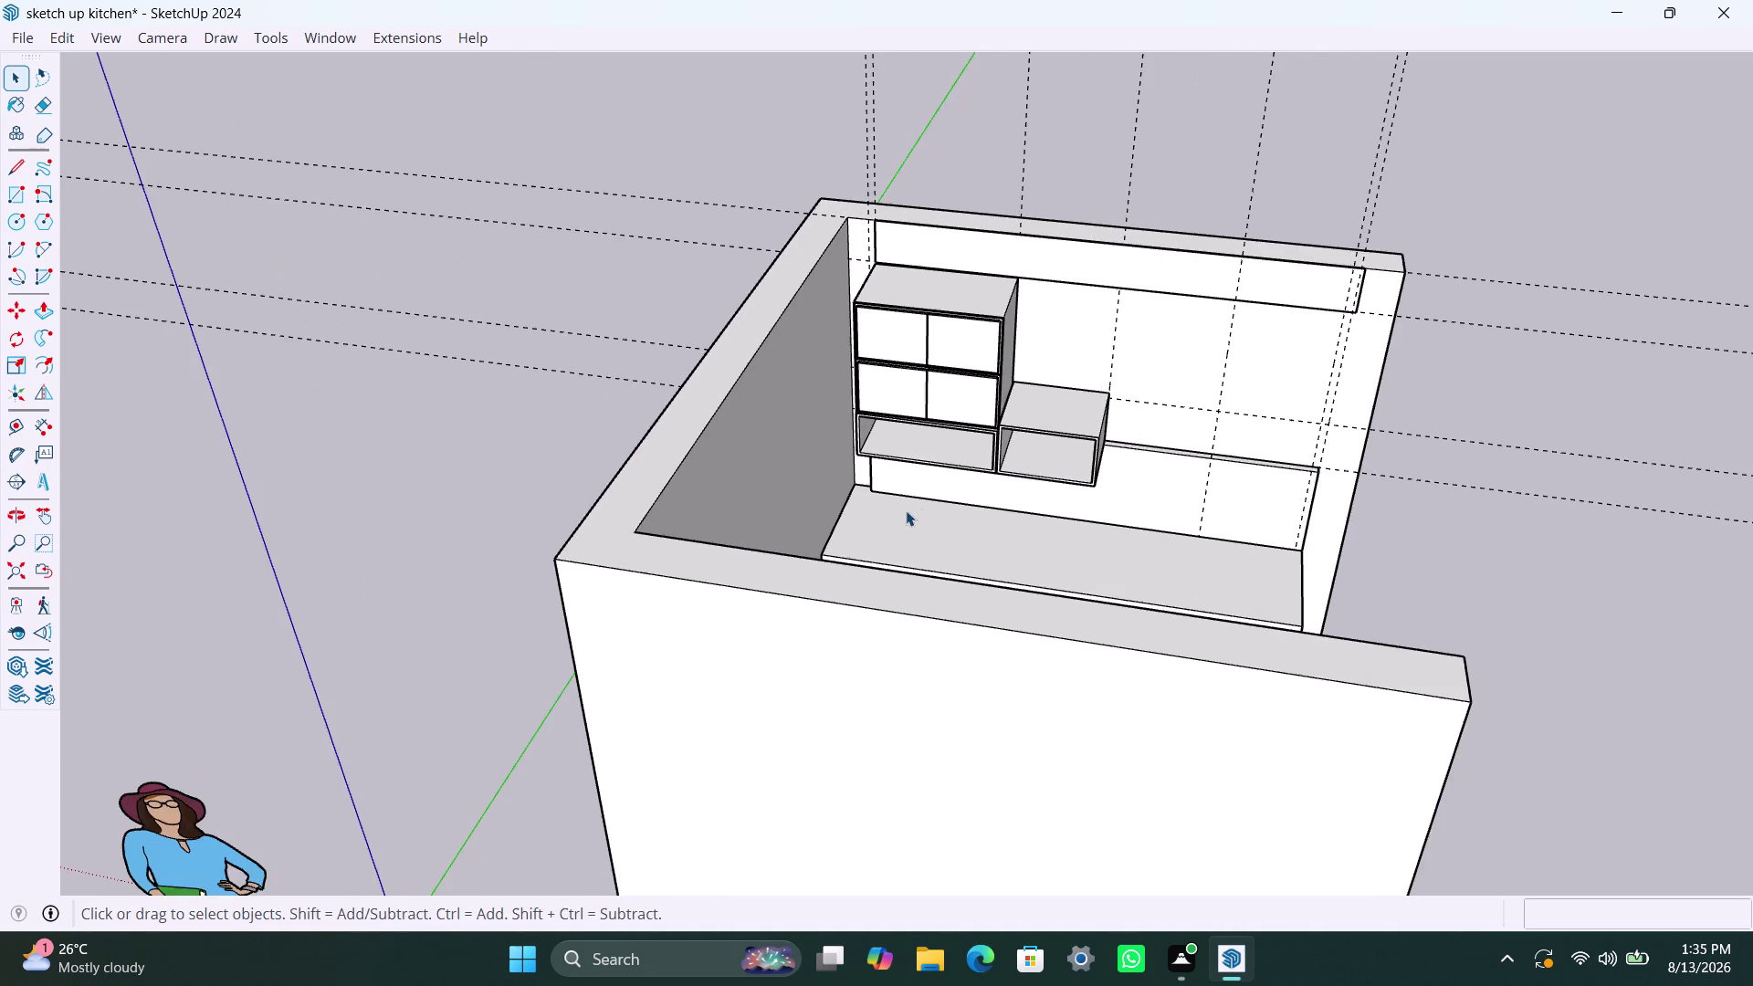
middle_drag(894, 536, 1056, 642)
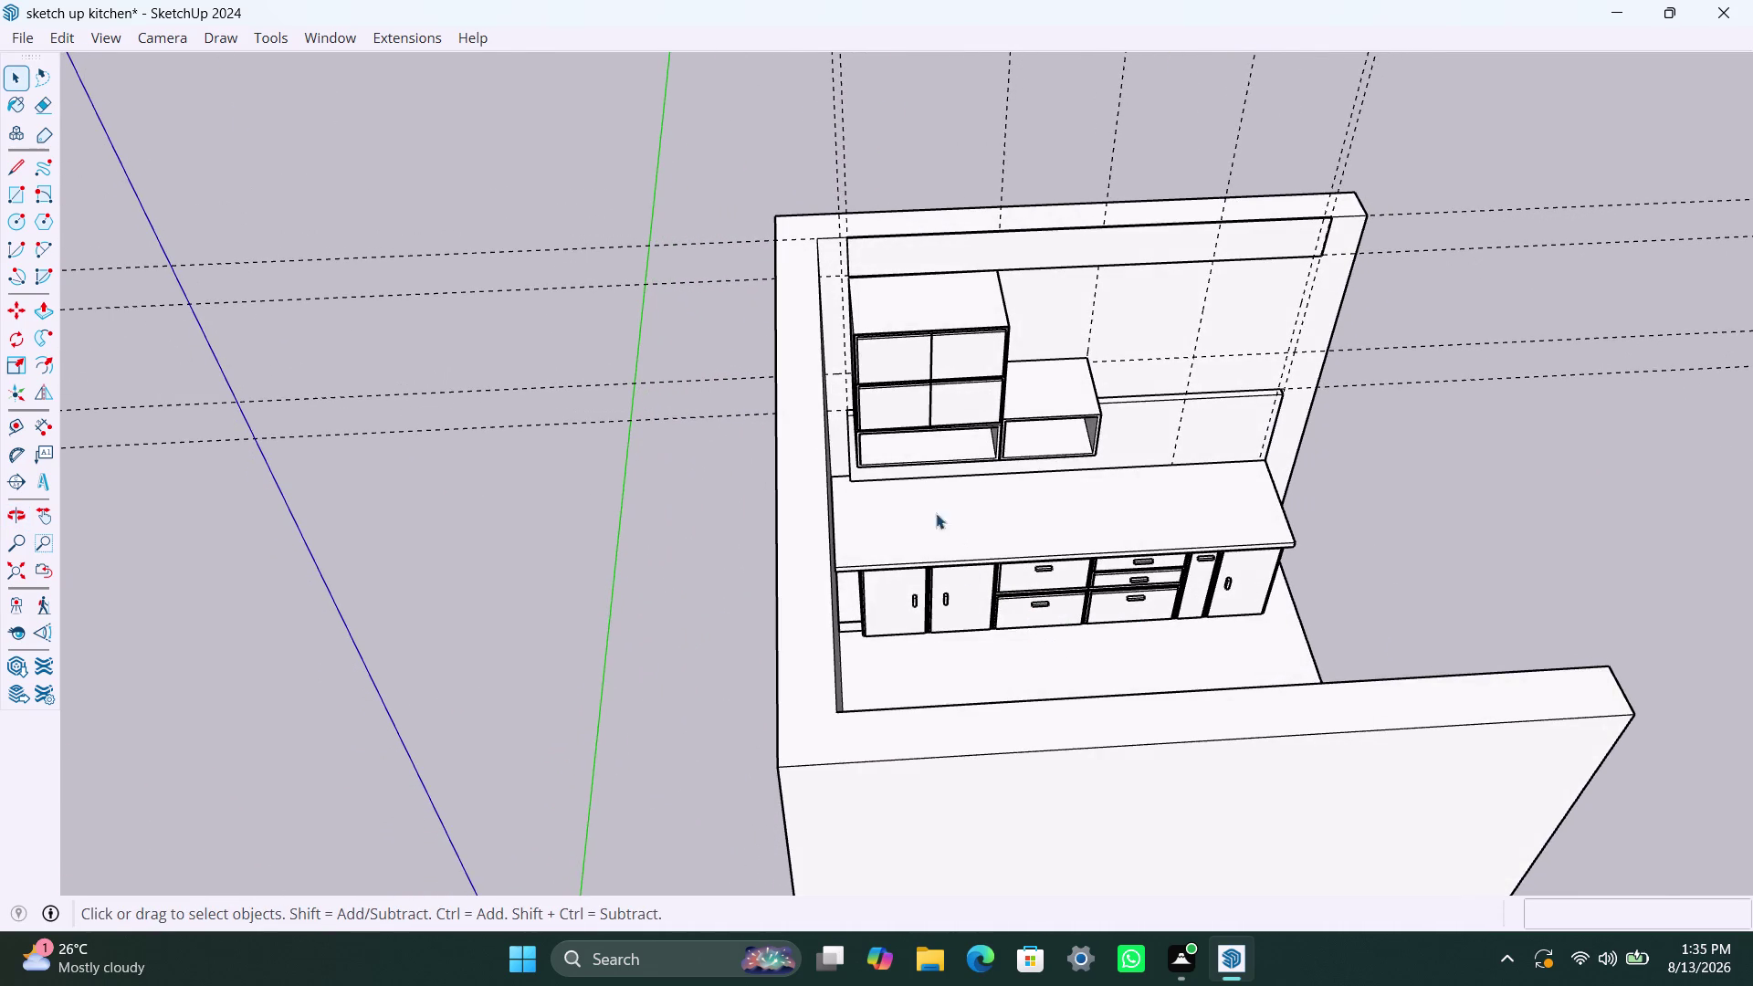
scroll(up, 3)
middle_drag(948, 485, 645, 633)
scroll(up, 3)
middle_drag(739, 600, 751, 424)
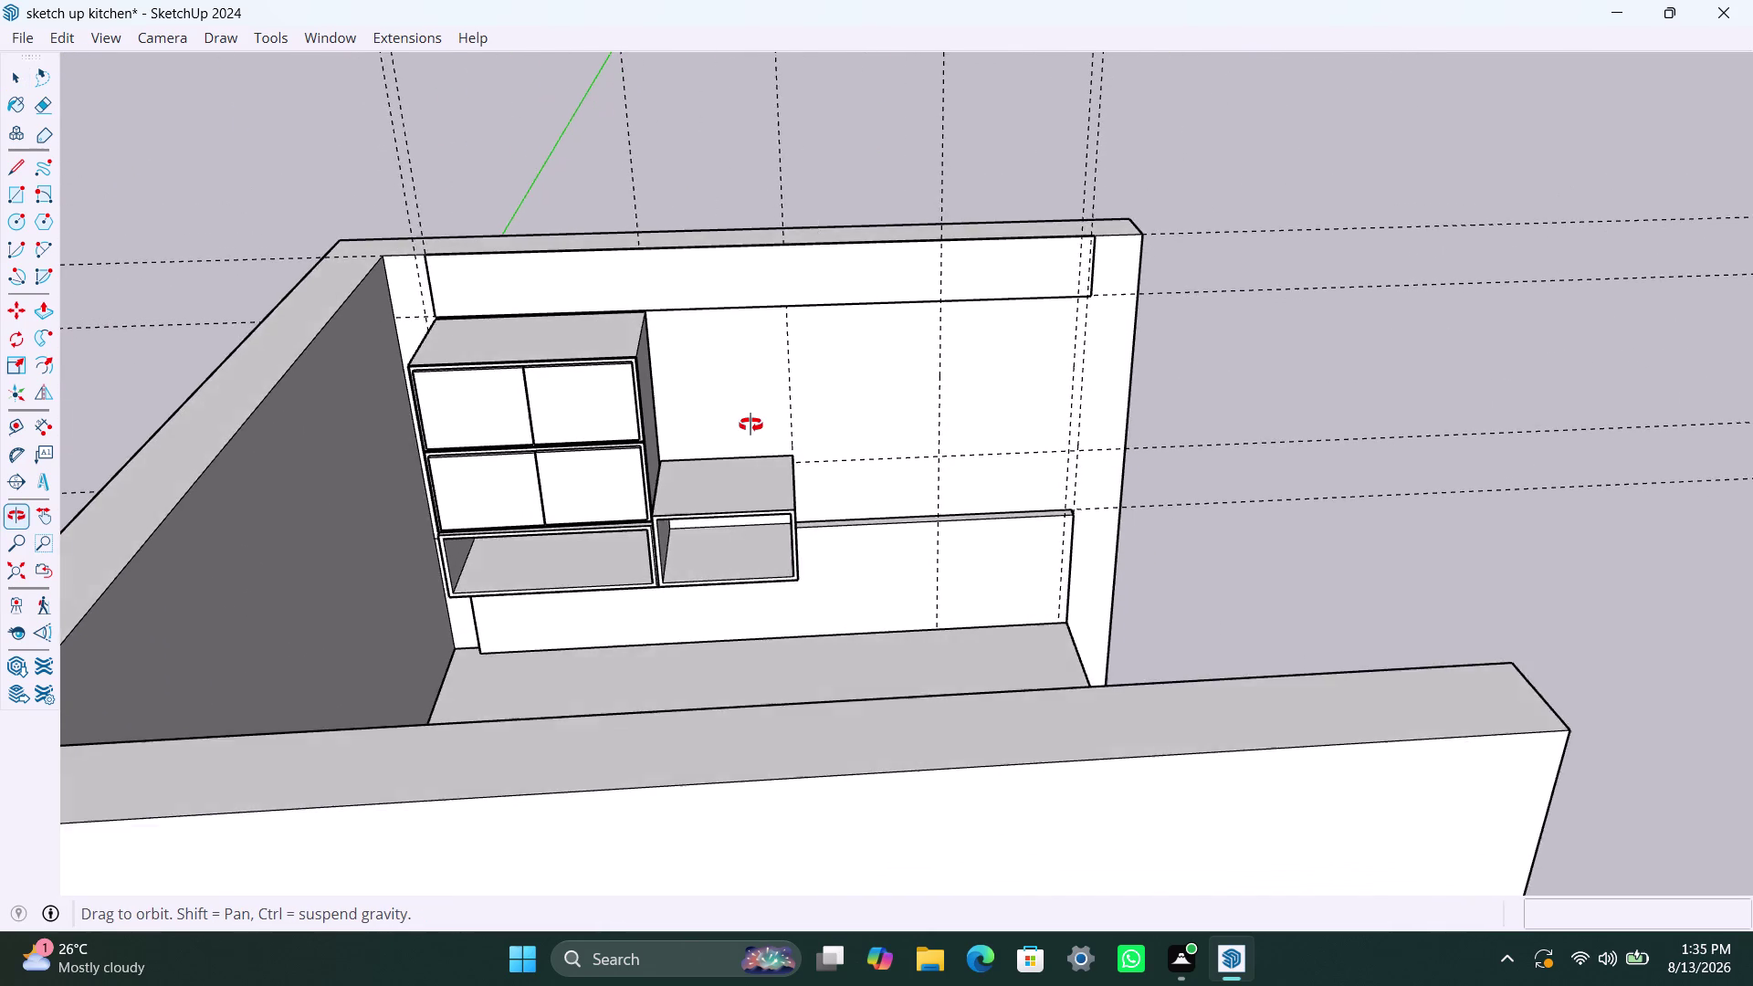
middle_drag(750, 425, 739, 470)
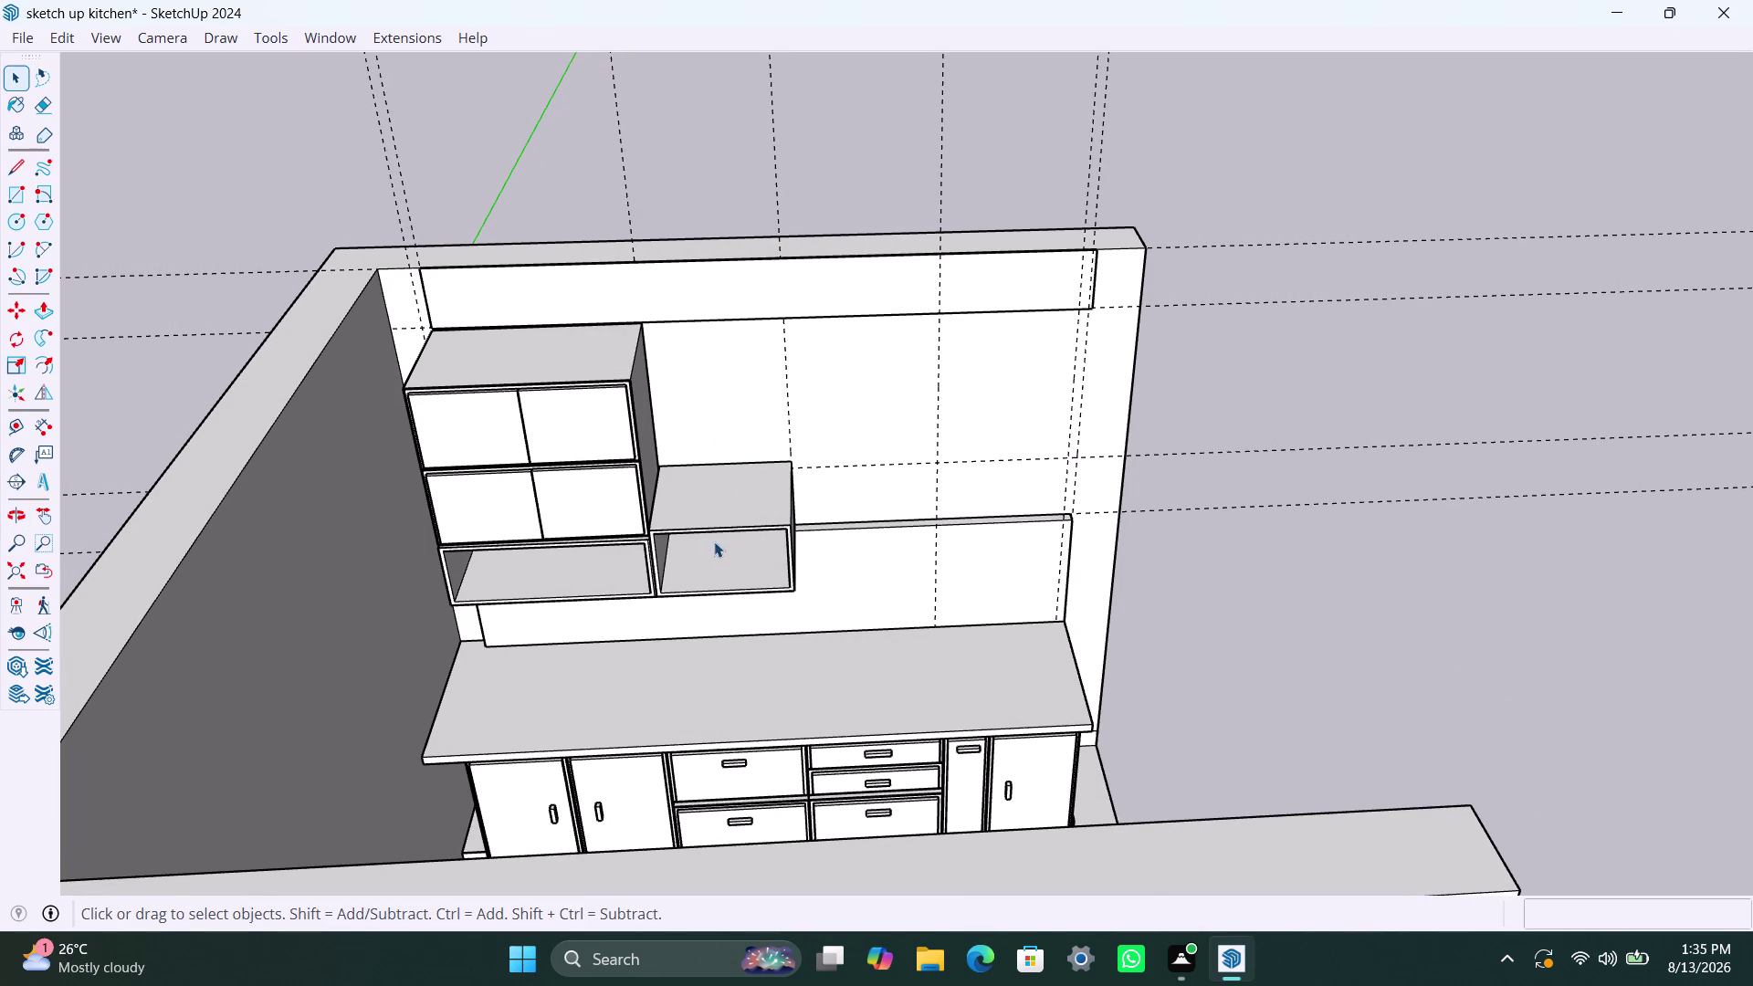
Move-copy the open cubby box onto its top corner twice to build the stack.
click(709, 527)
key(m)
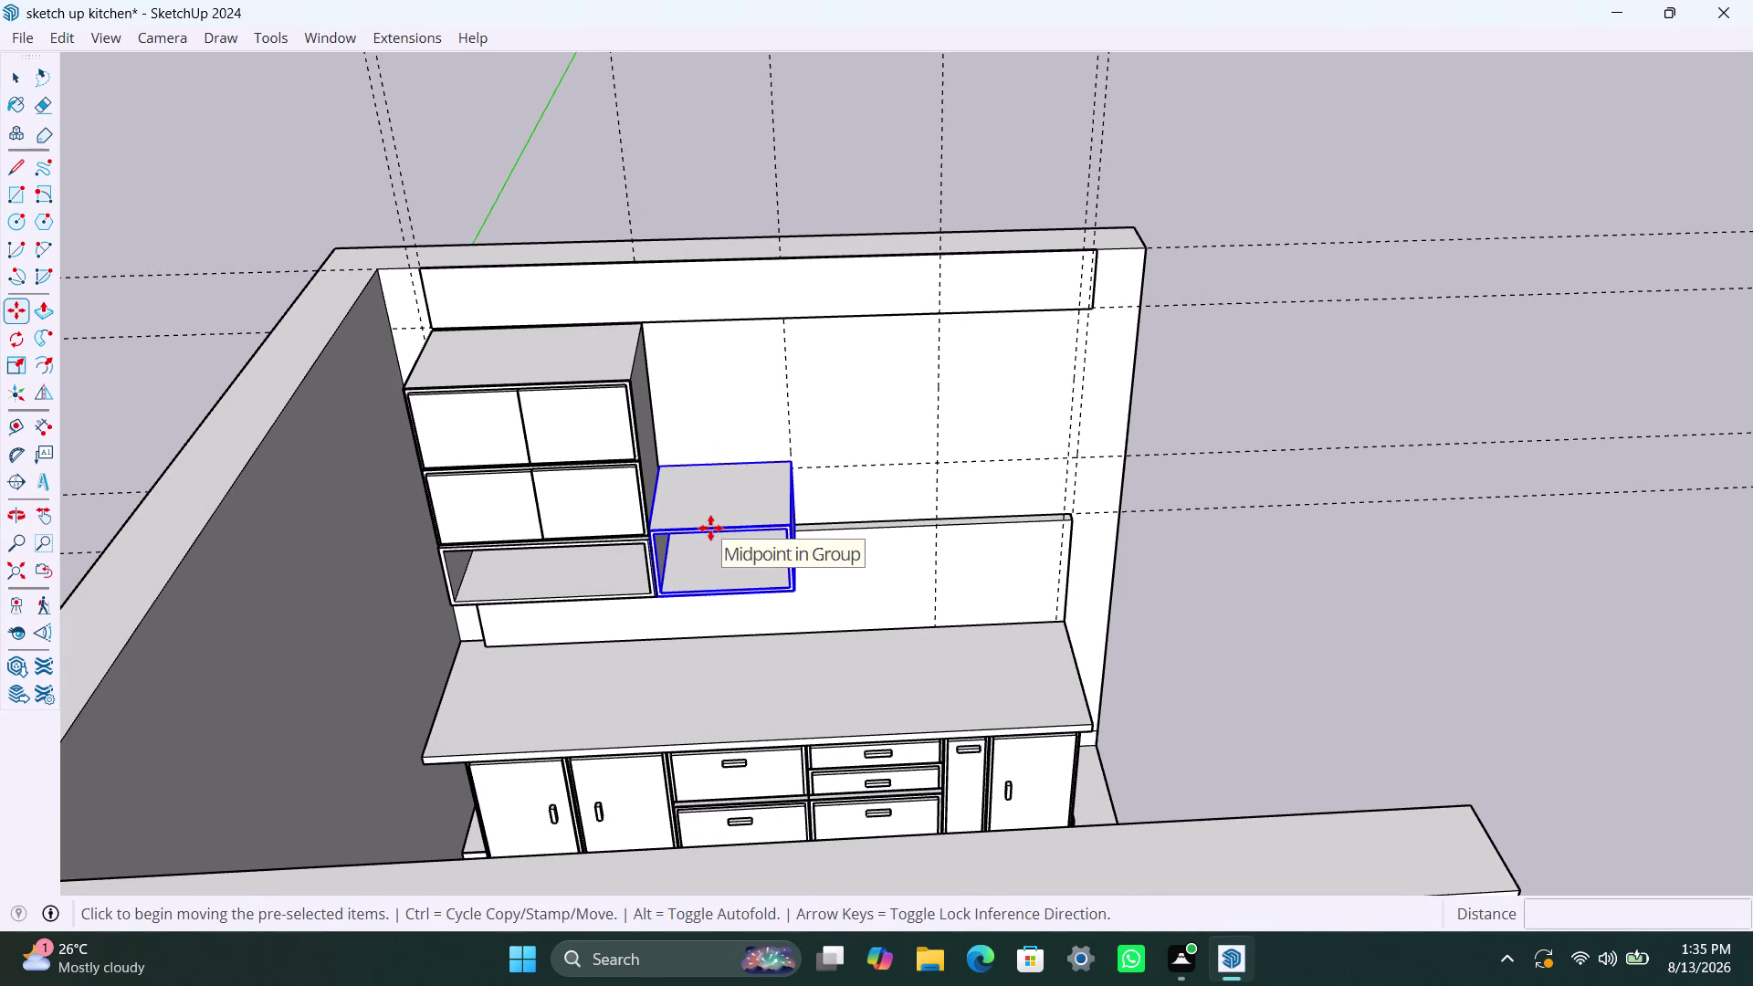
click(661, 600)
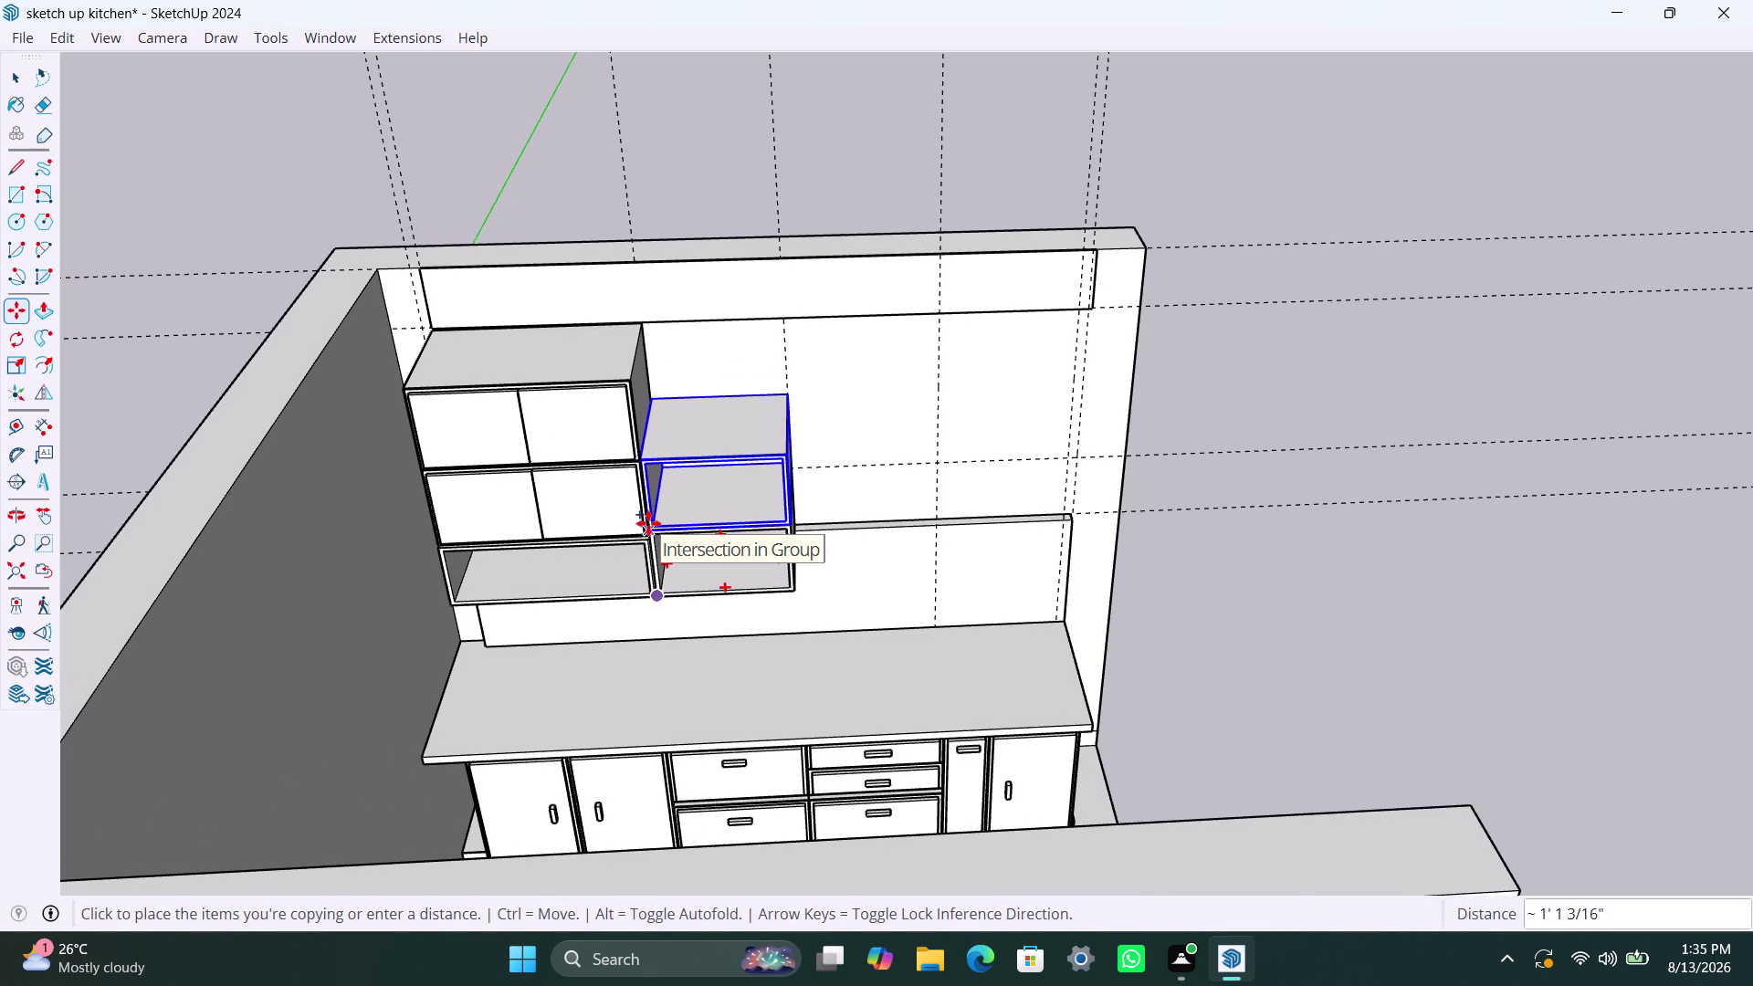
scroll(up, 3)
scroll(up, 3)
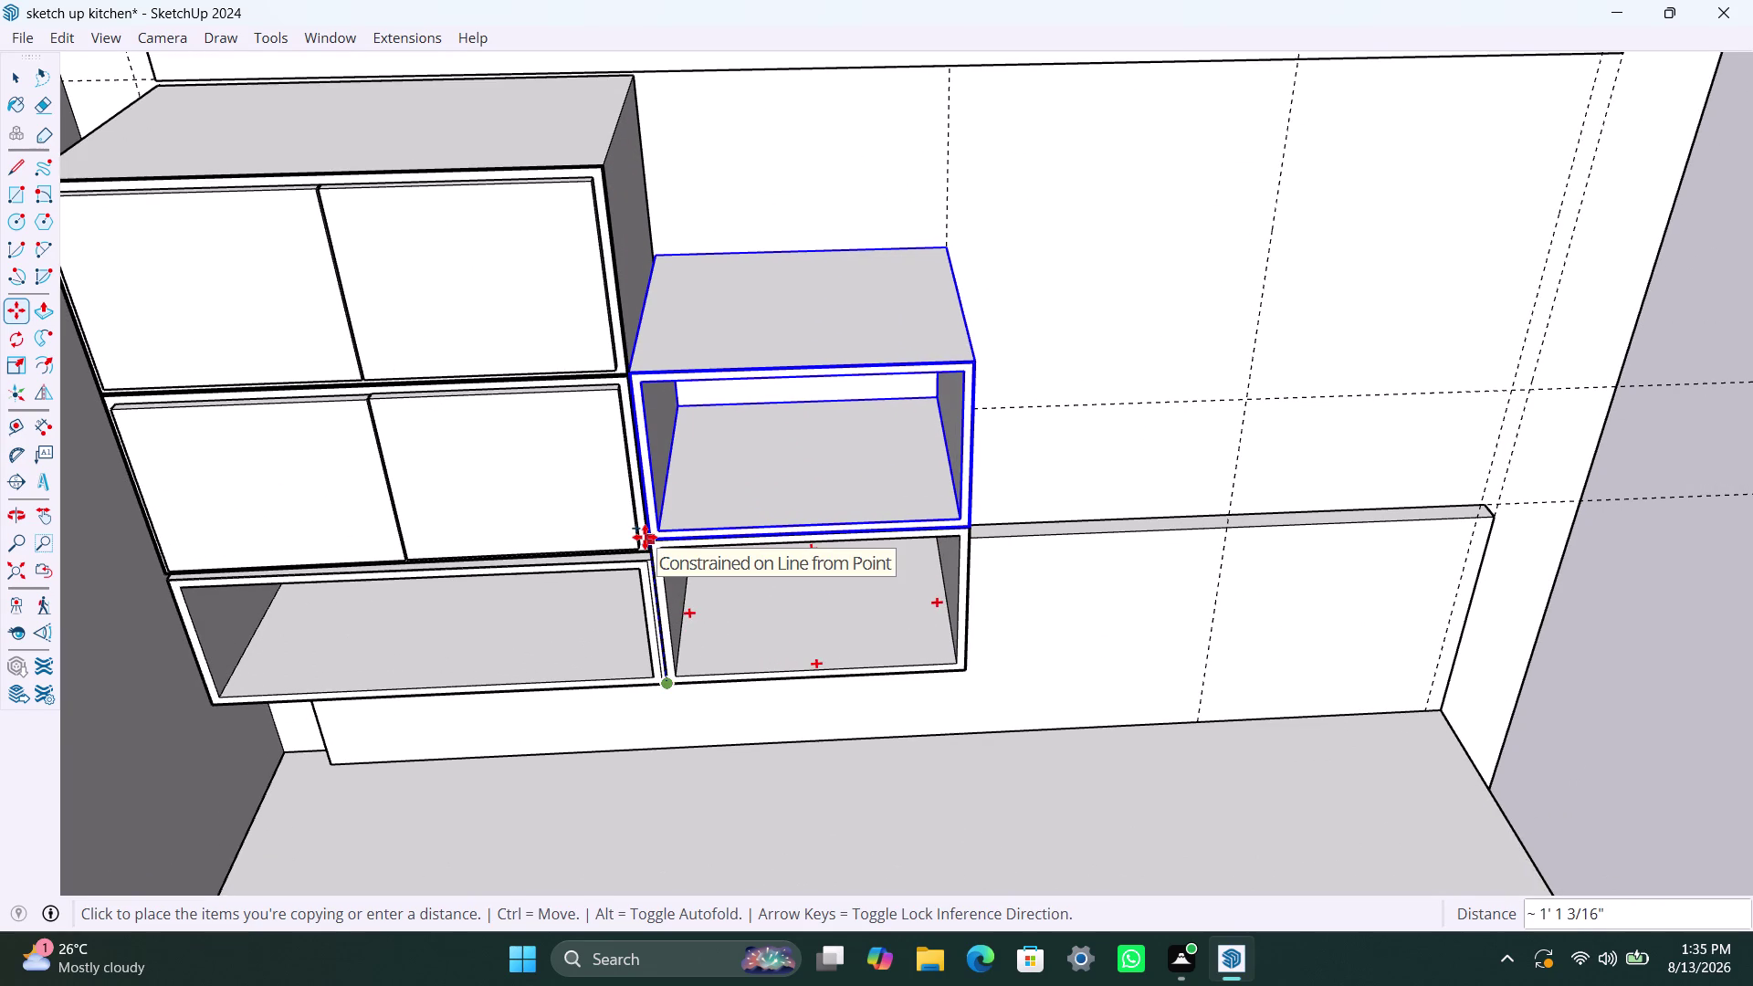
click(644, 536)
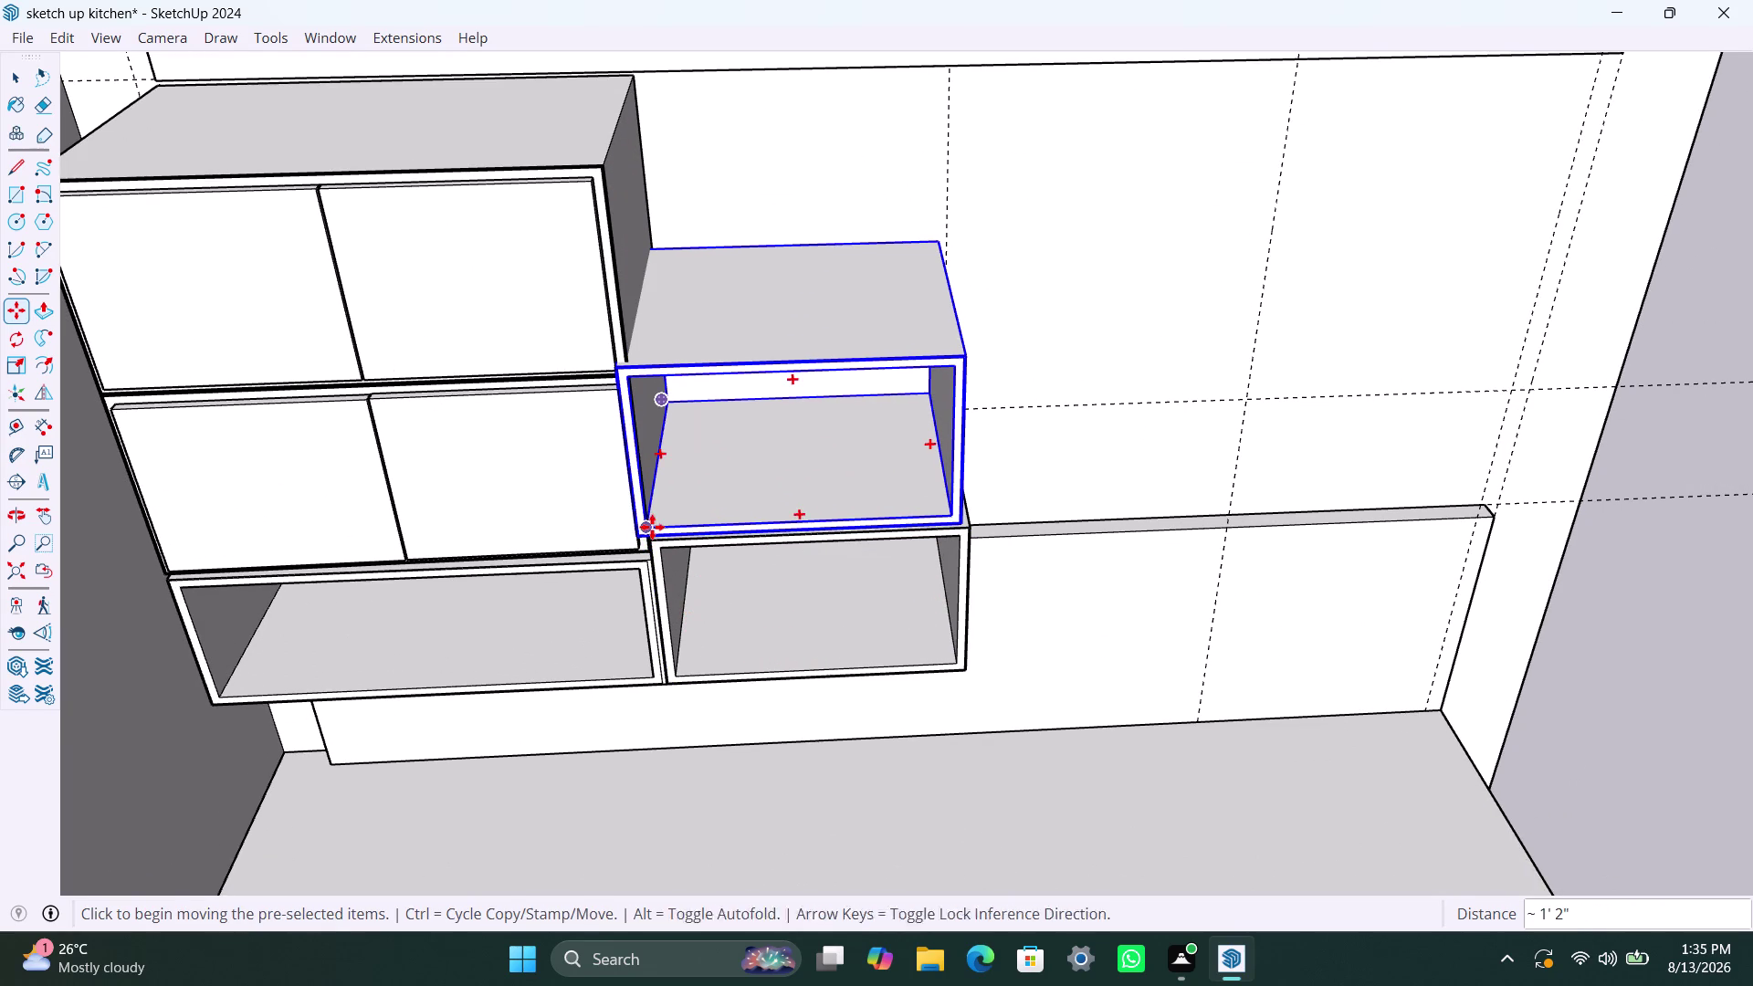
key(ctrl+z)
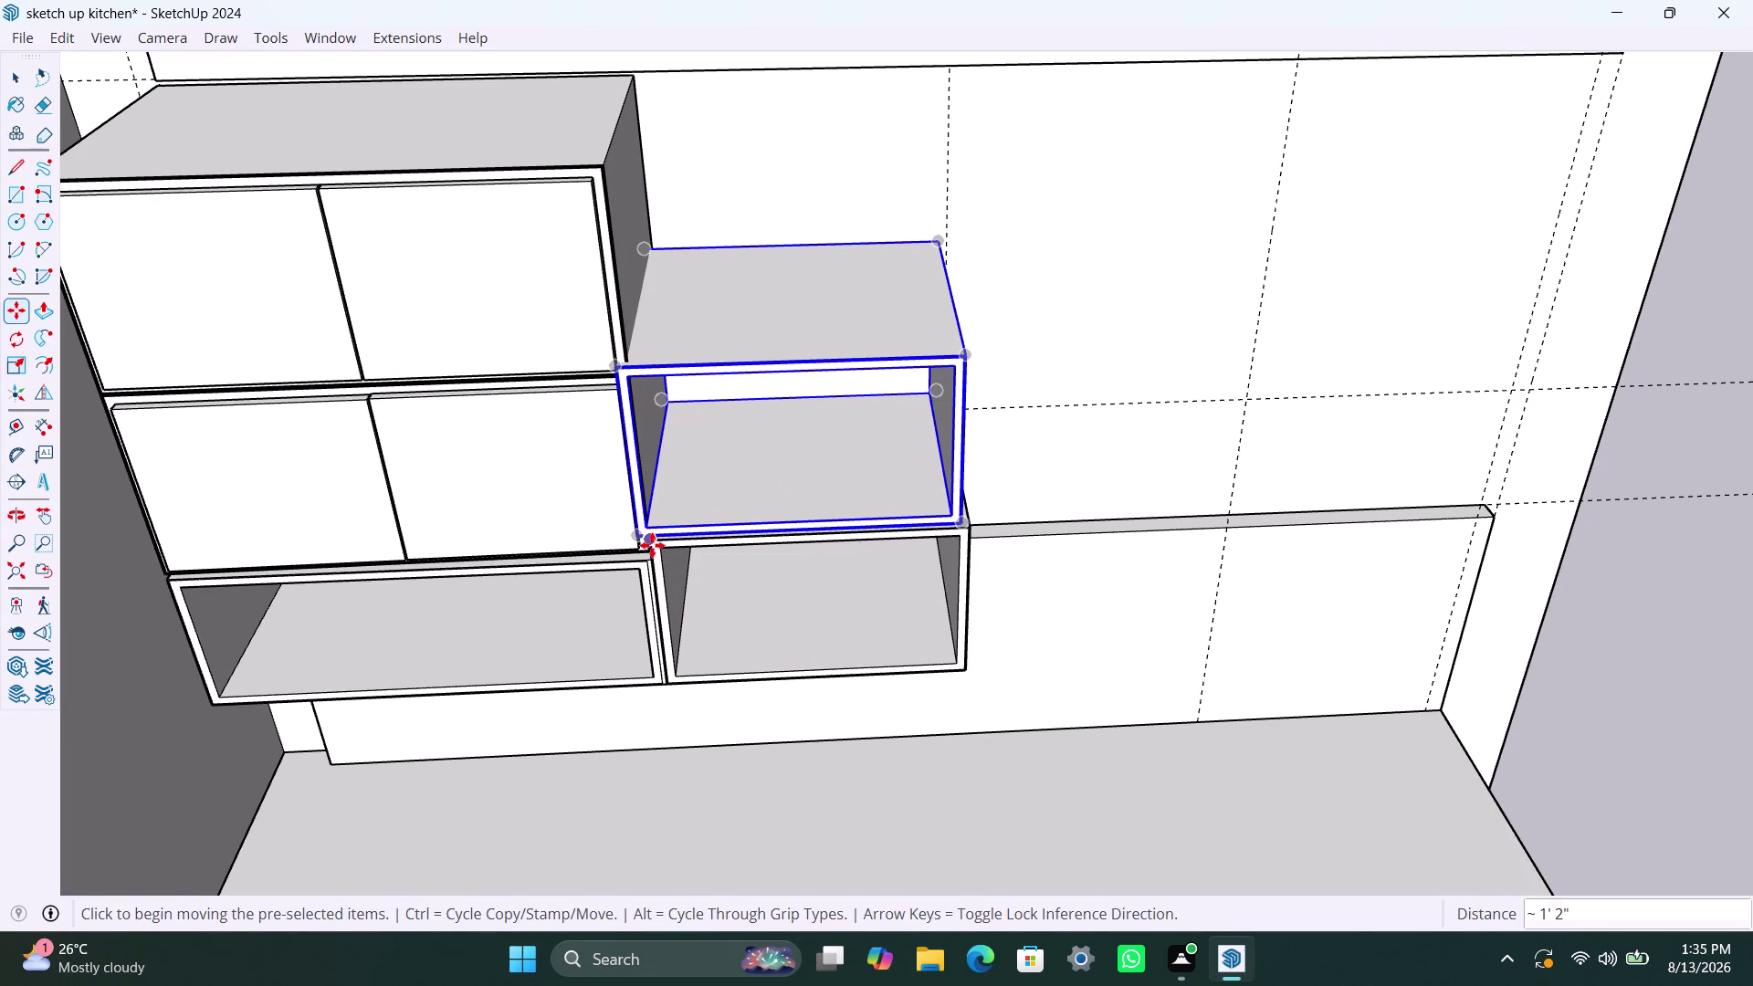
click(673, 688)
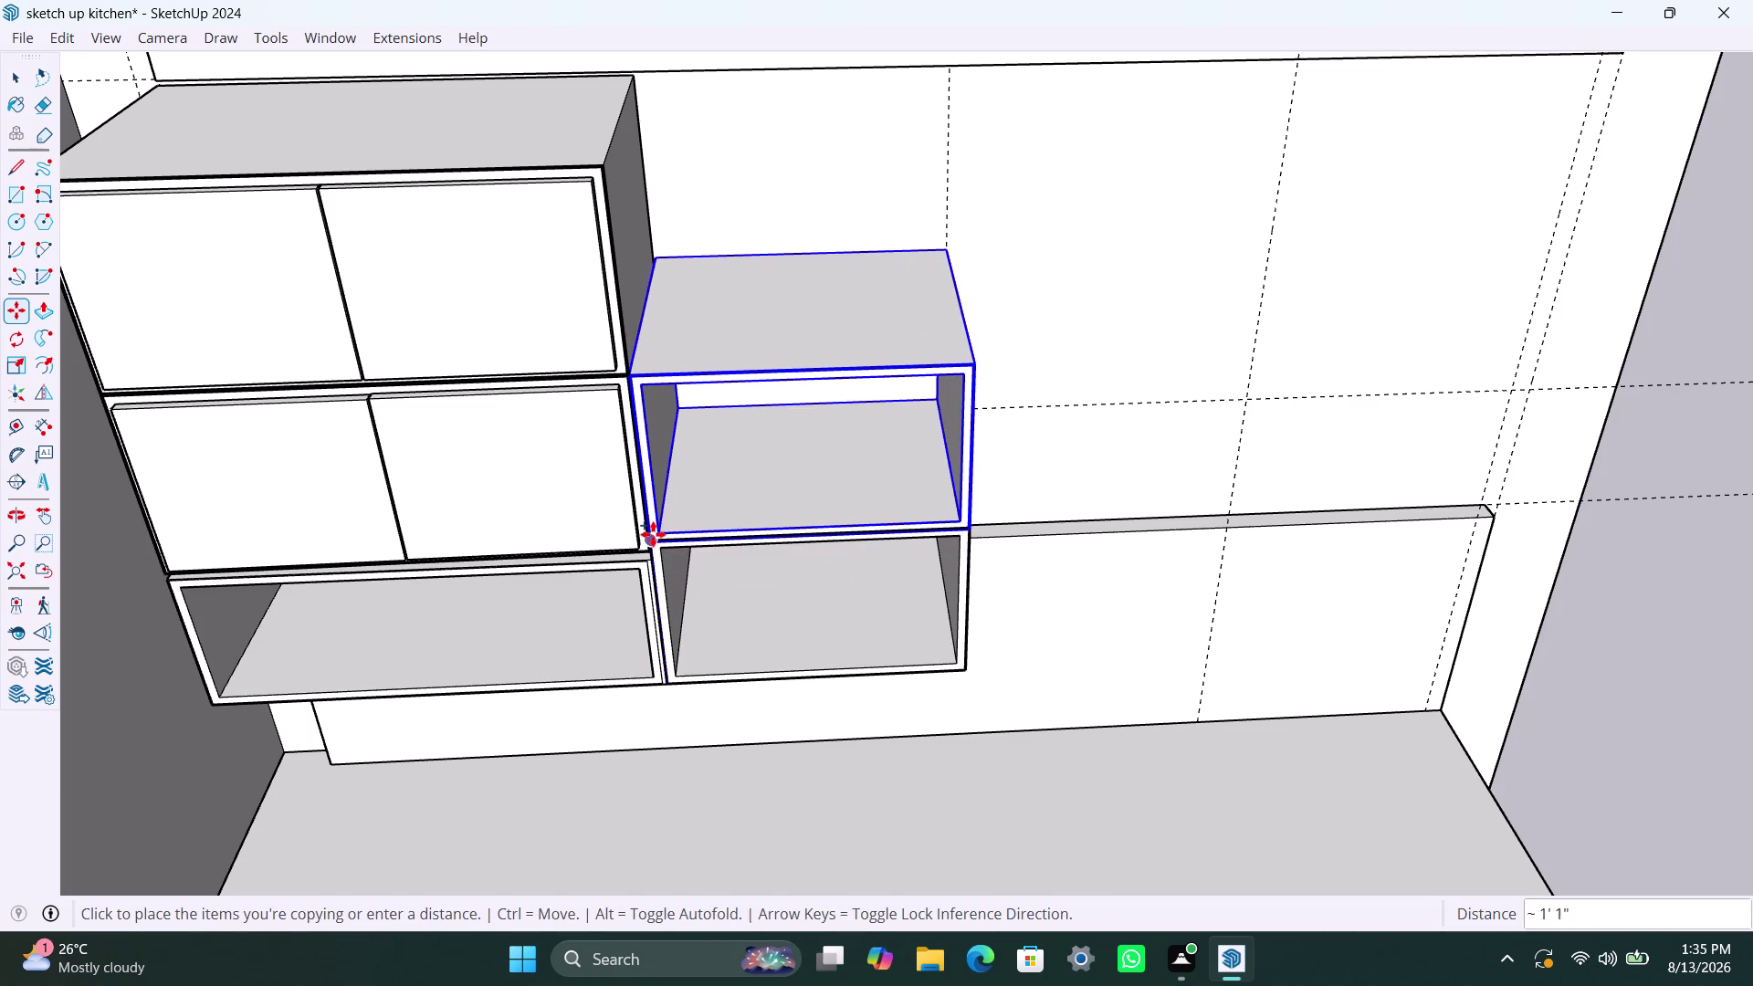
scroll(up, 3)
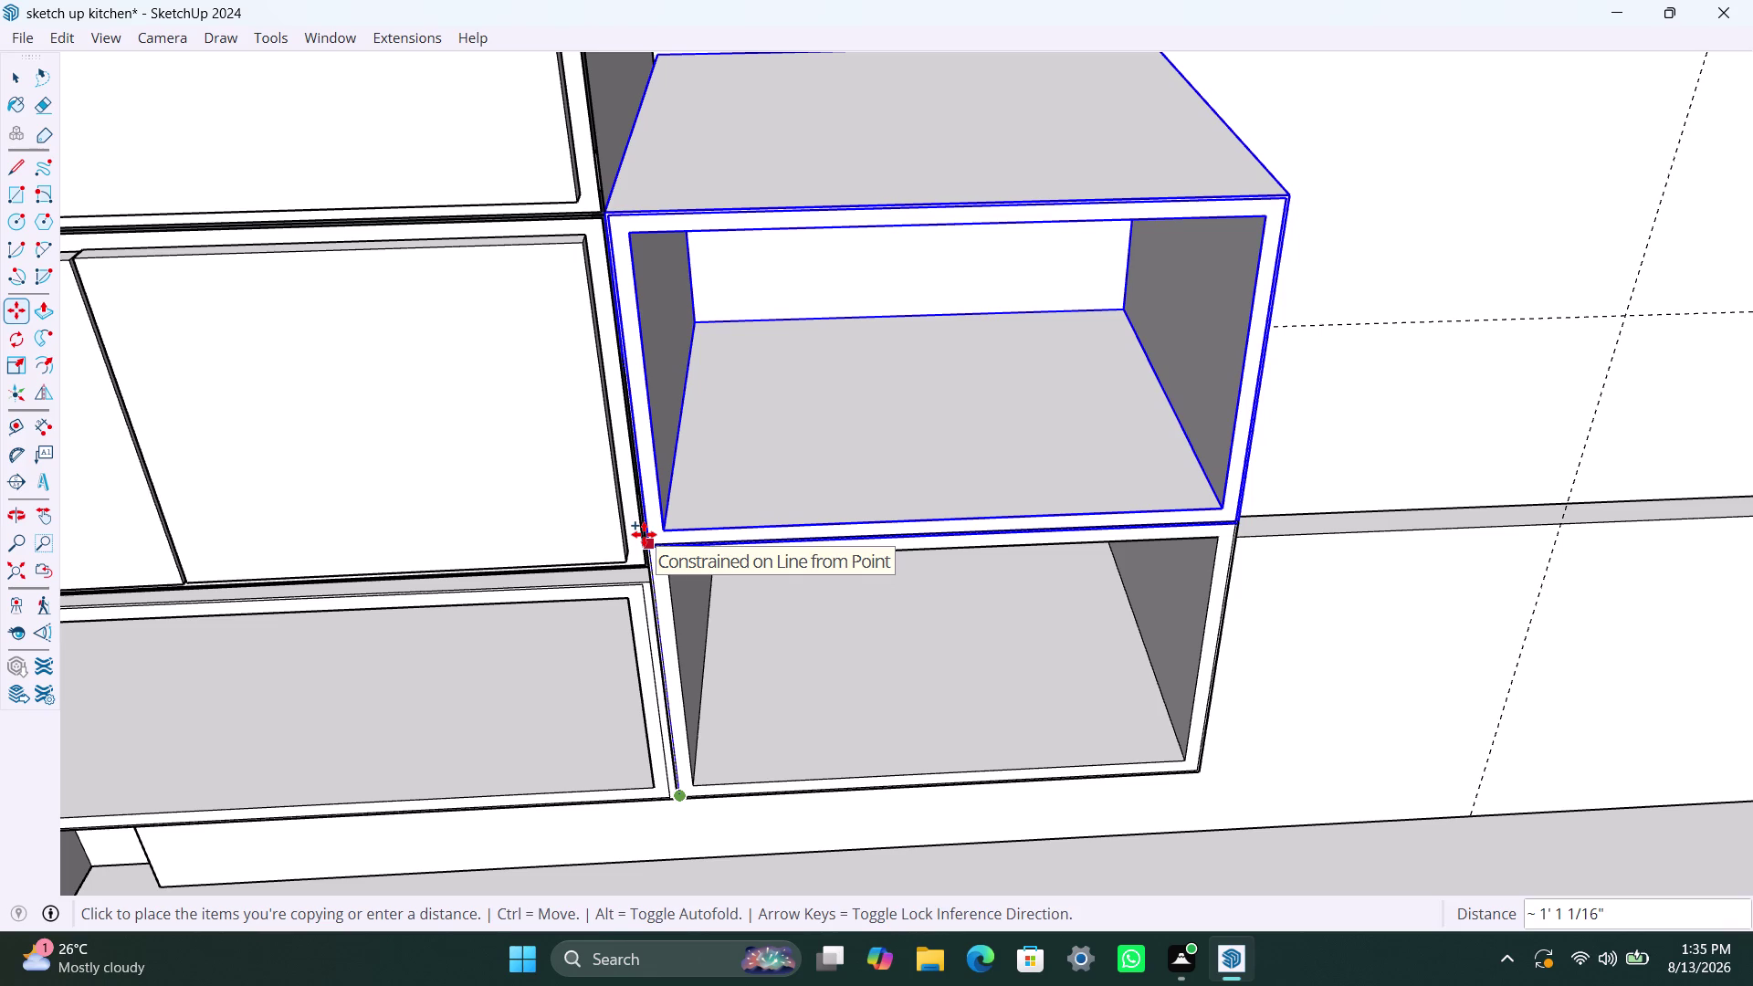
click(643, 534)
Orbit to inspect the stack, realign the lower cubby, and start copying the upper box.
scroll(up, 3)
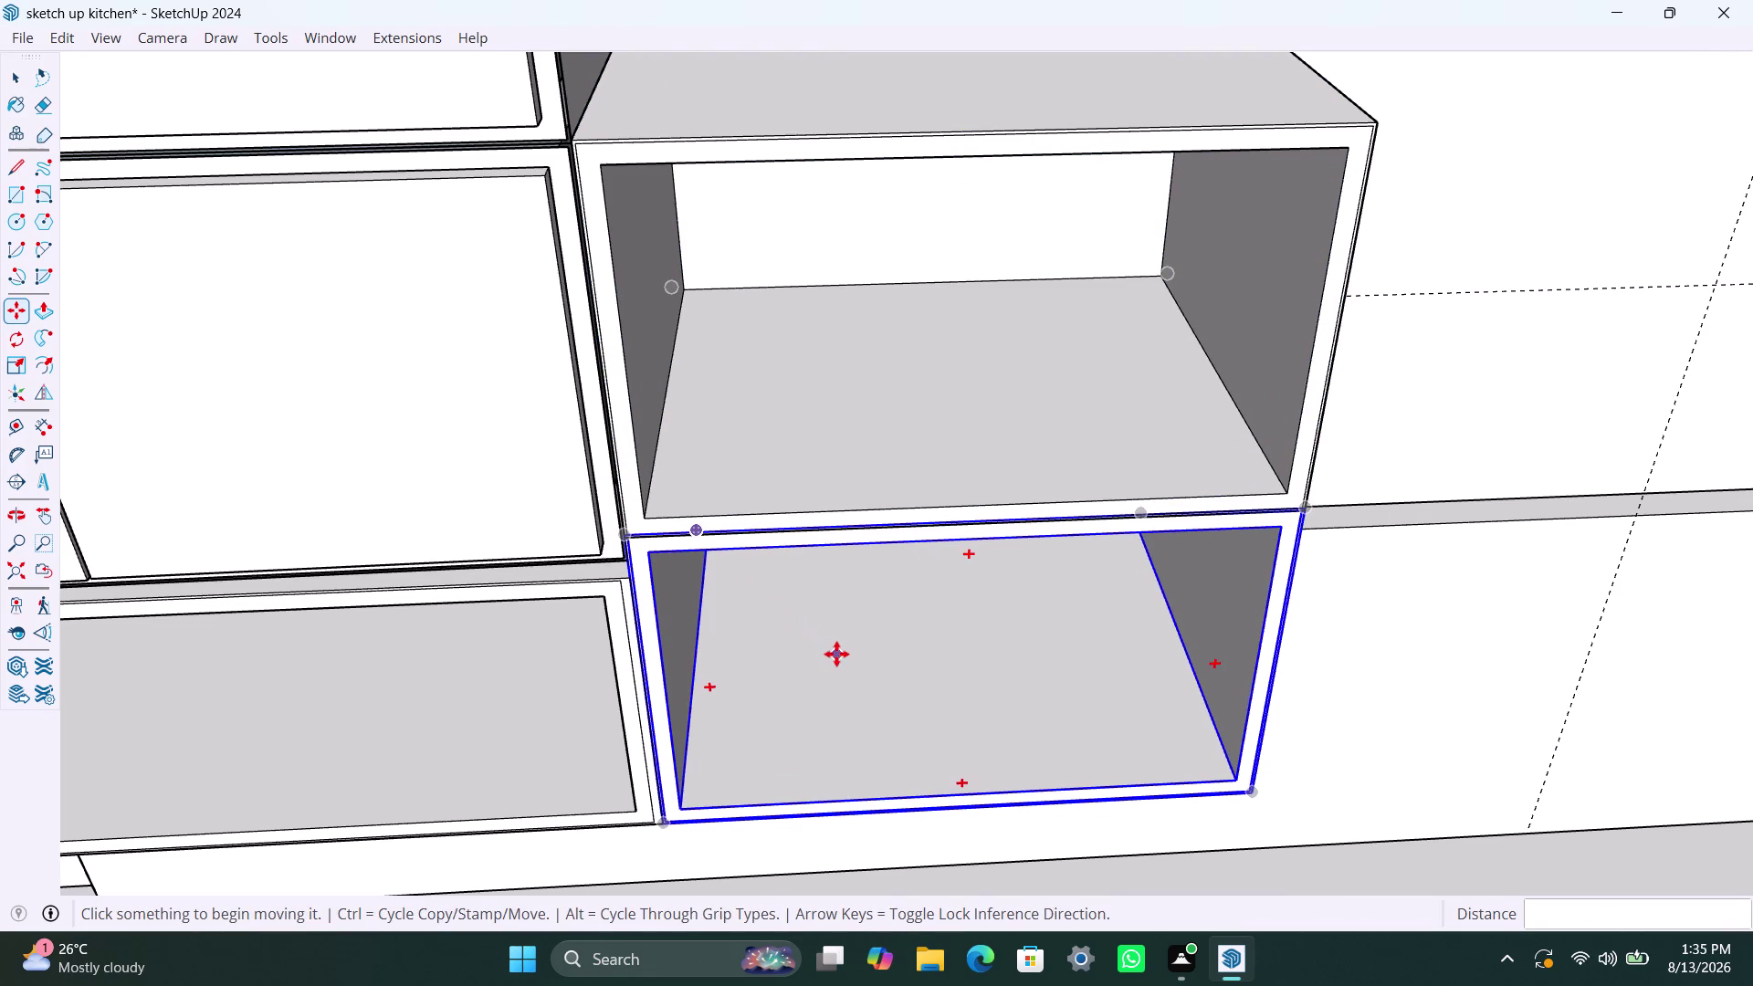
middle_drag(836, 654, 646, 680)
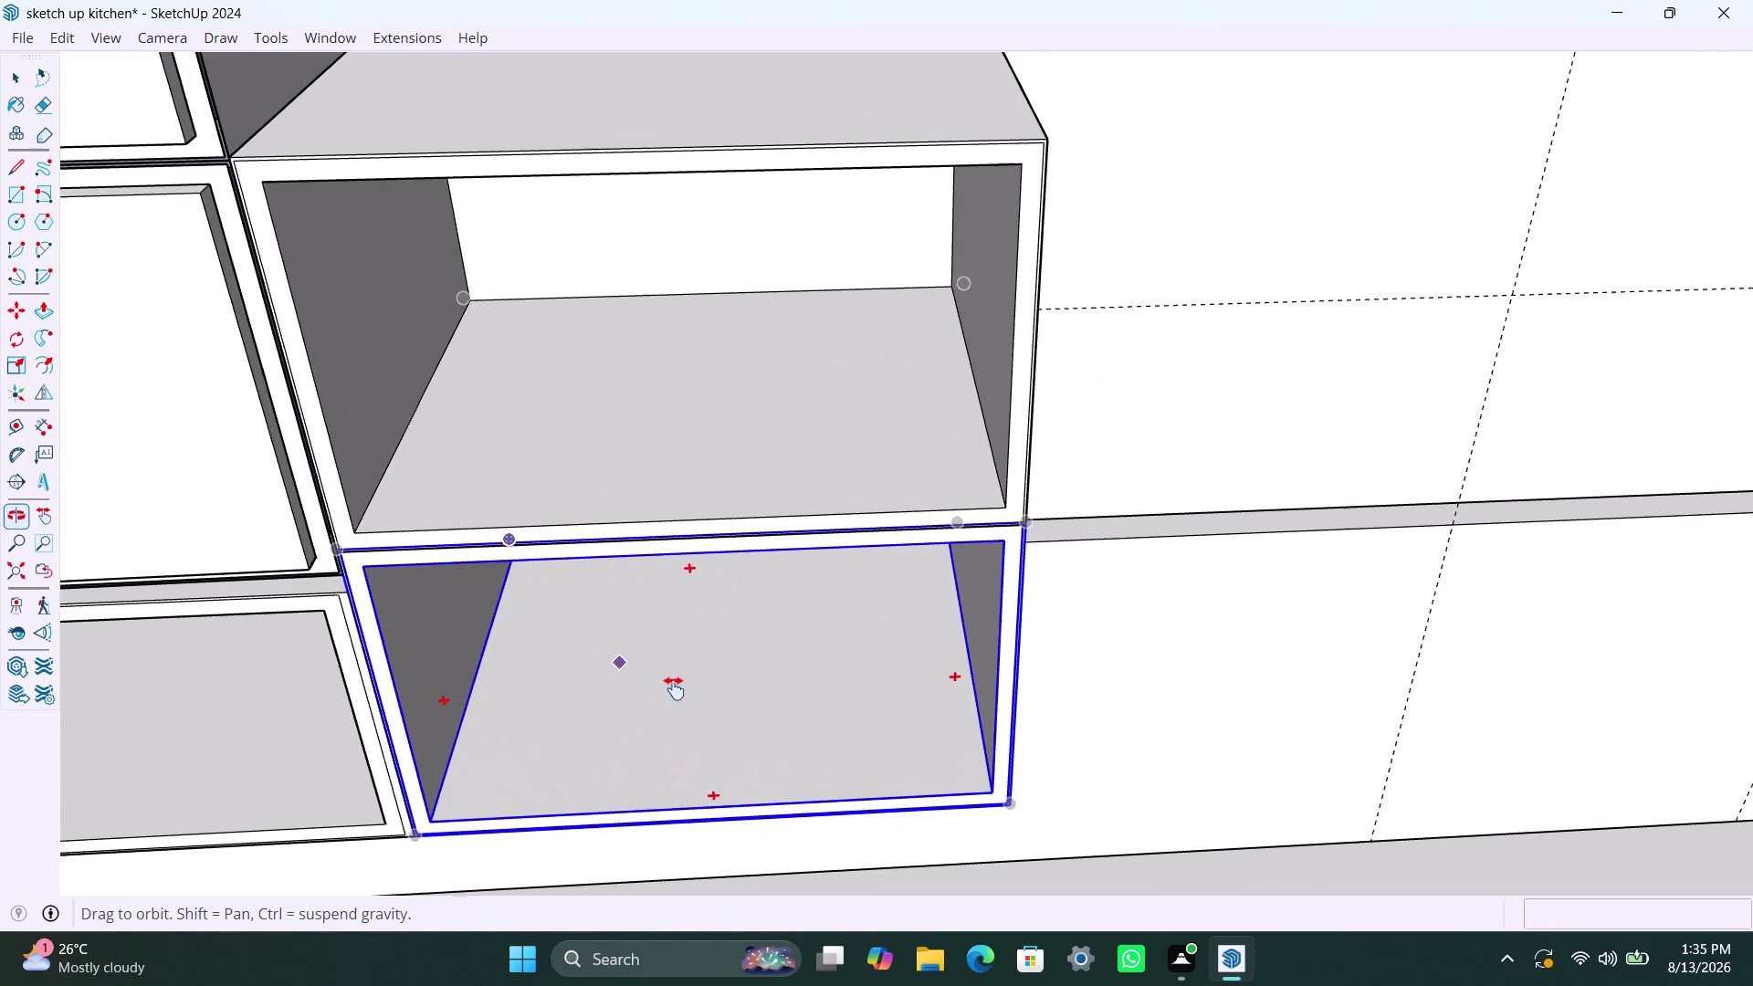
middle_drag(646, 680, 756, 662)
scroll(down, 3)
scroll(down, 3)
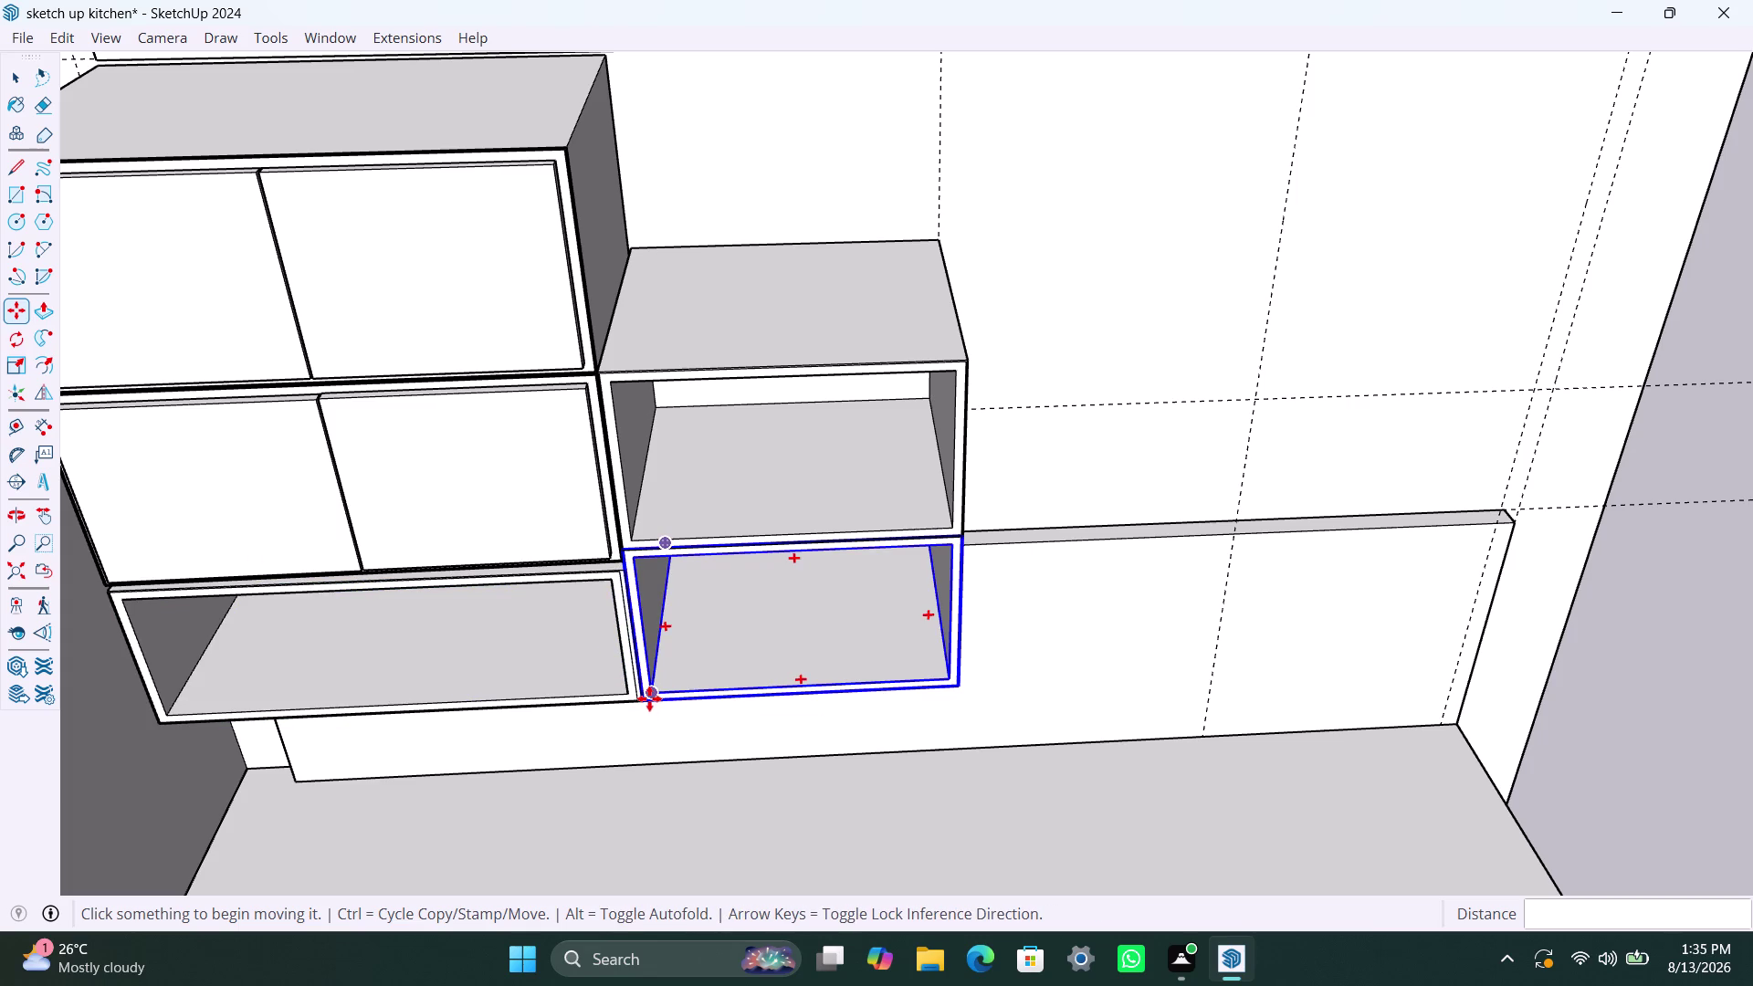
click(625, 548)
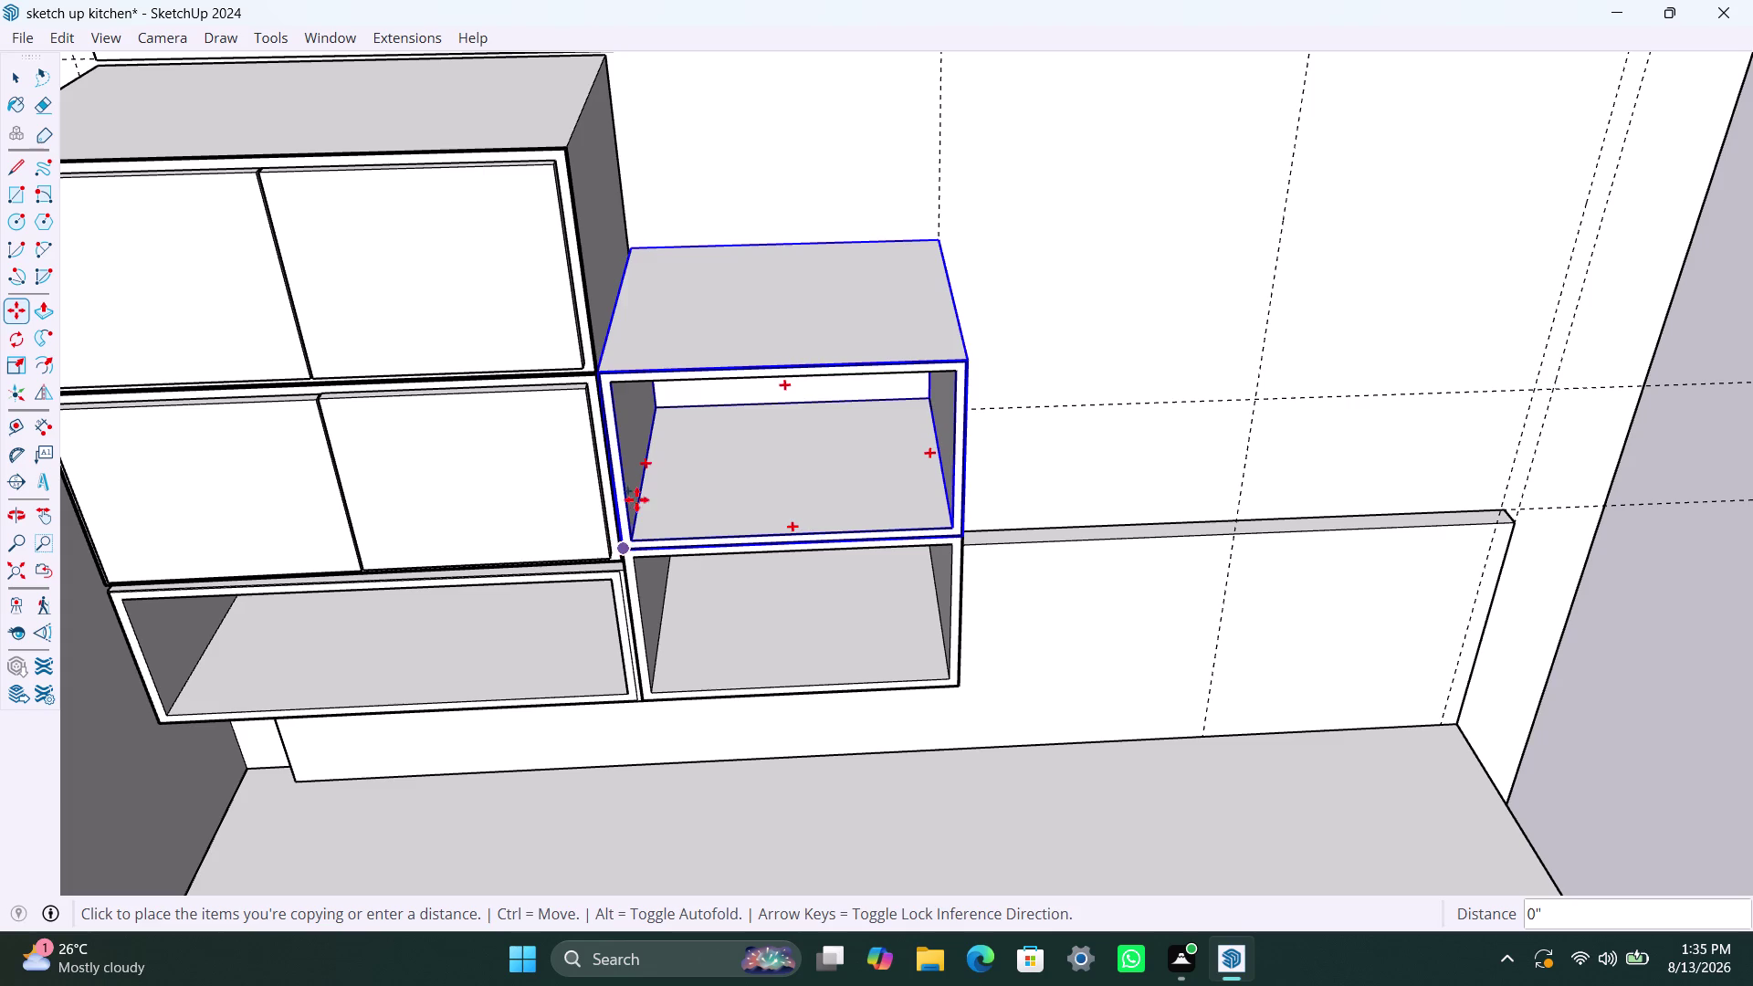
click(593, 376)
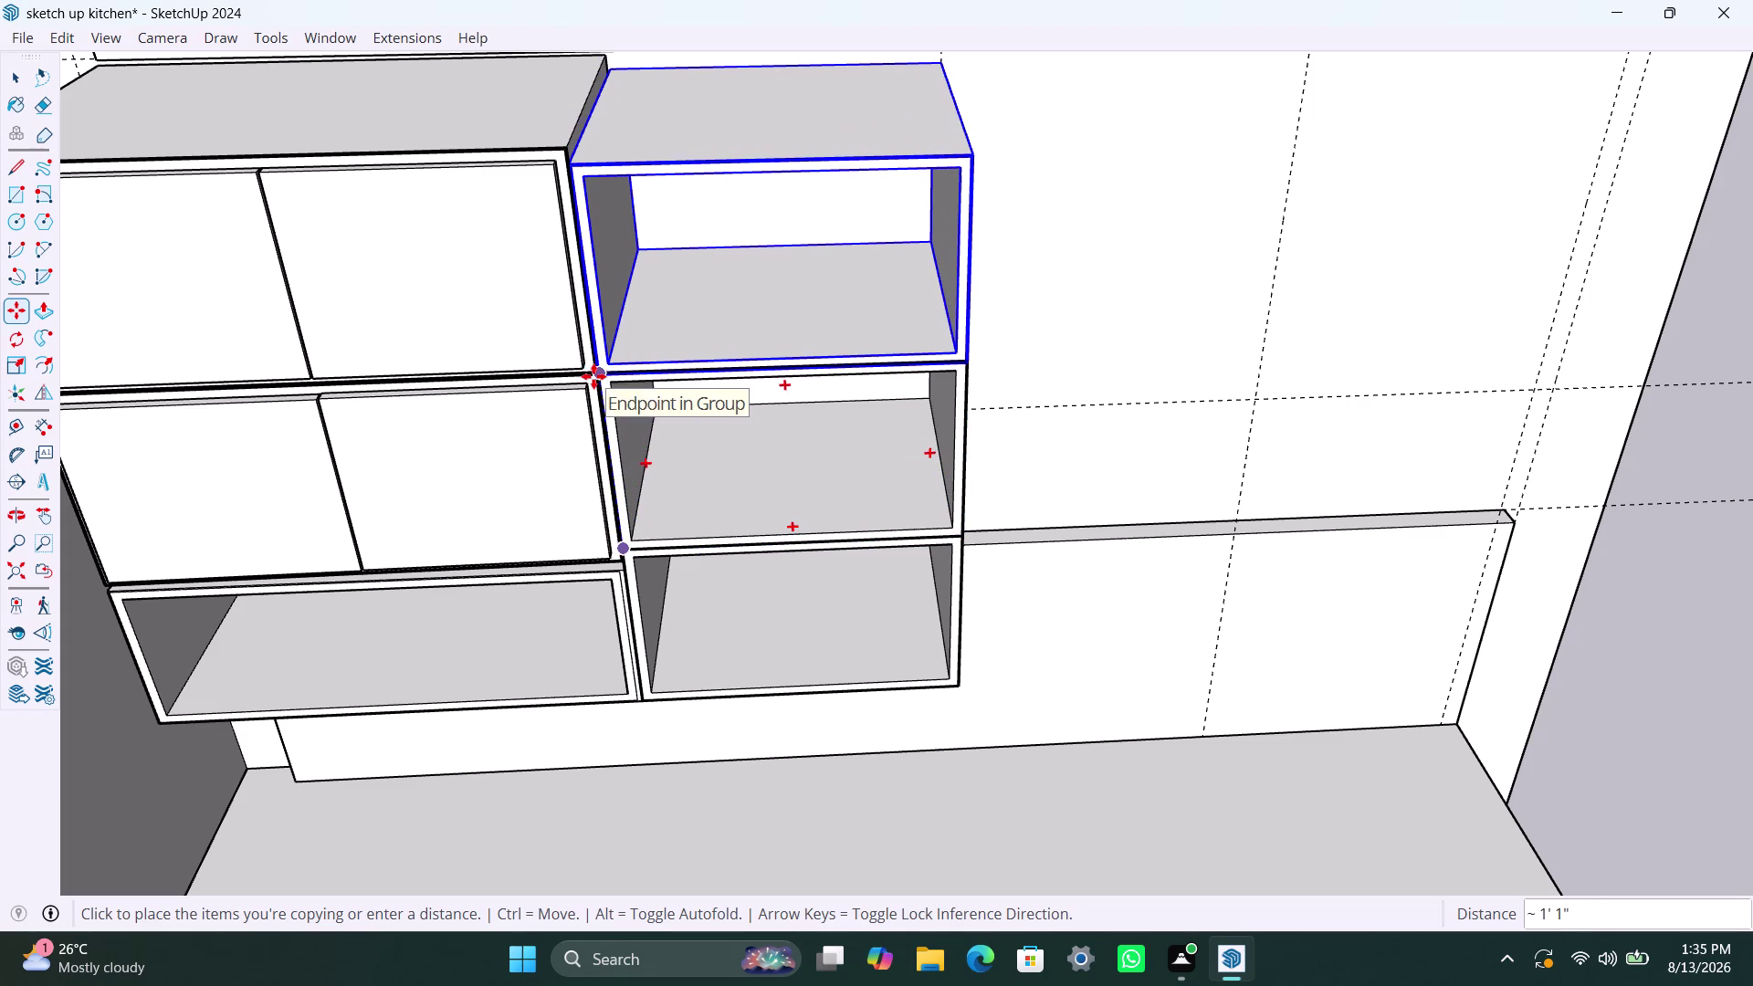
key(space)
click(680, 138)
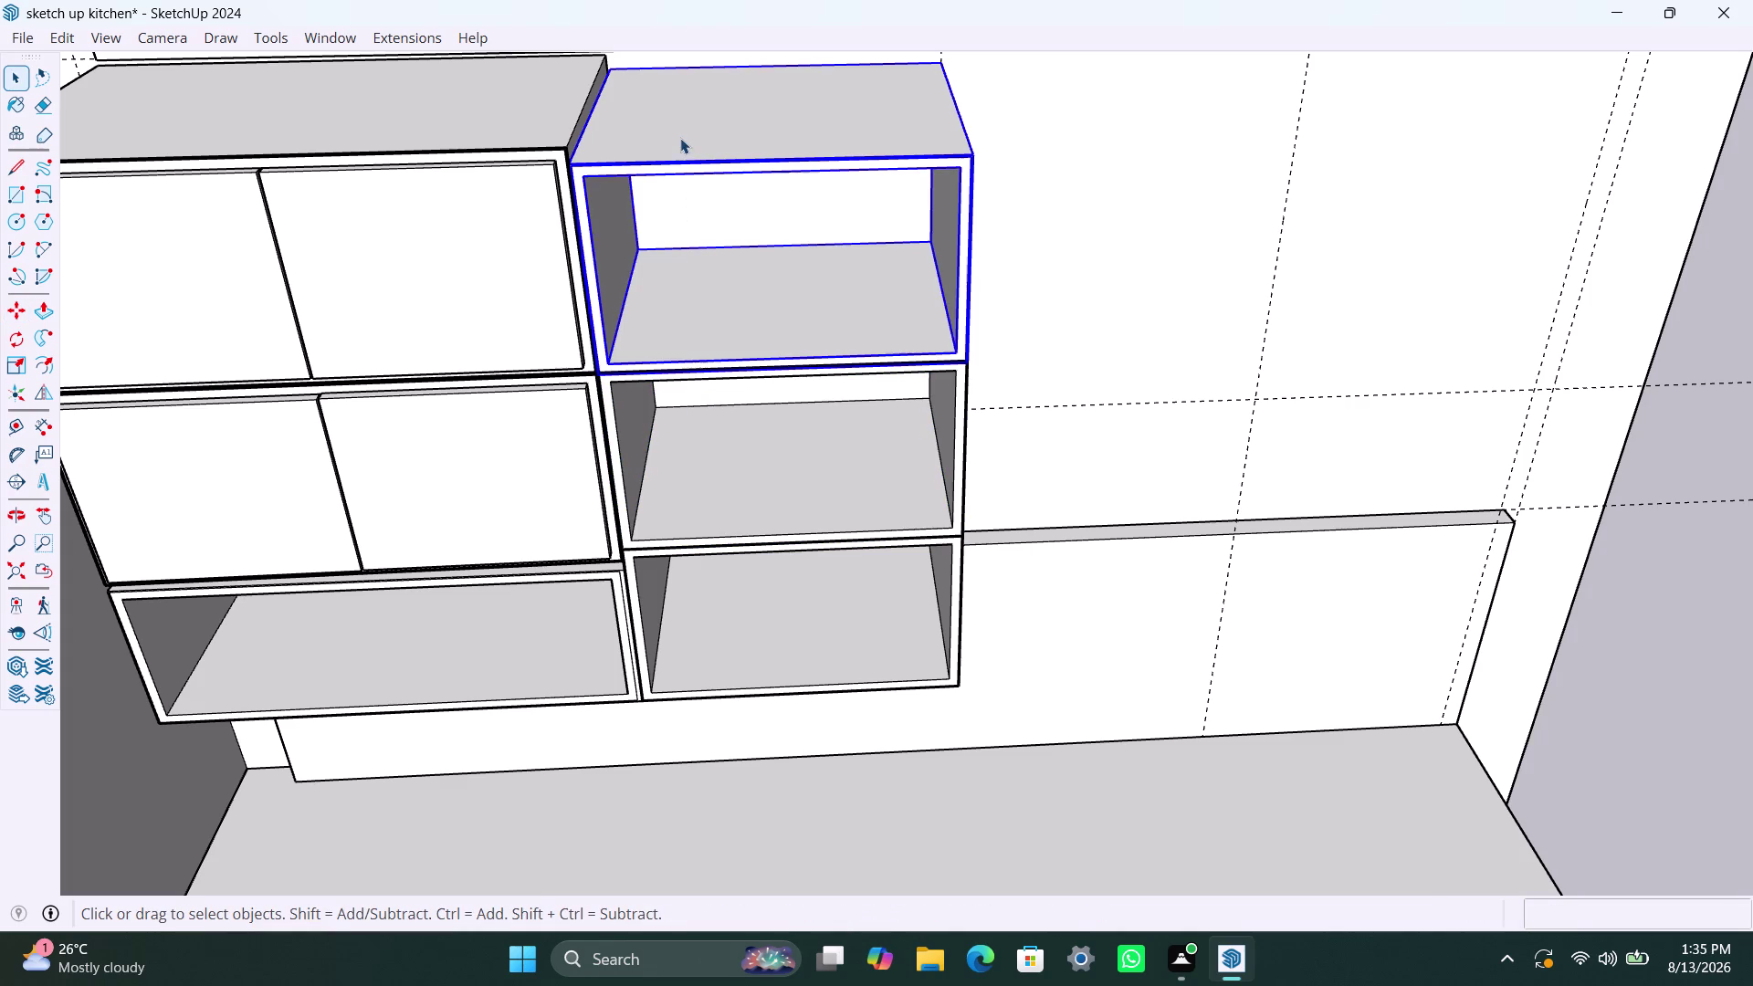
middle_drag(750, 333, 699, 120)
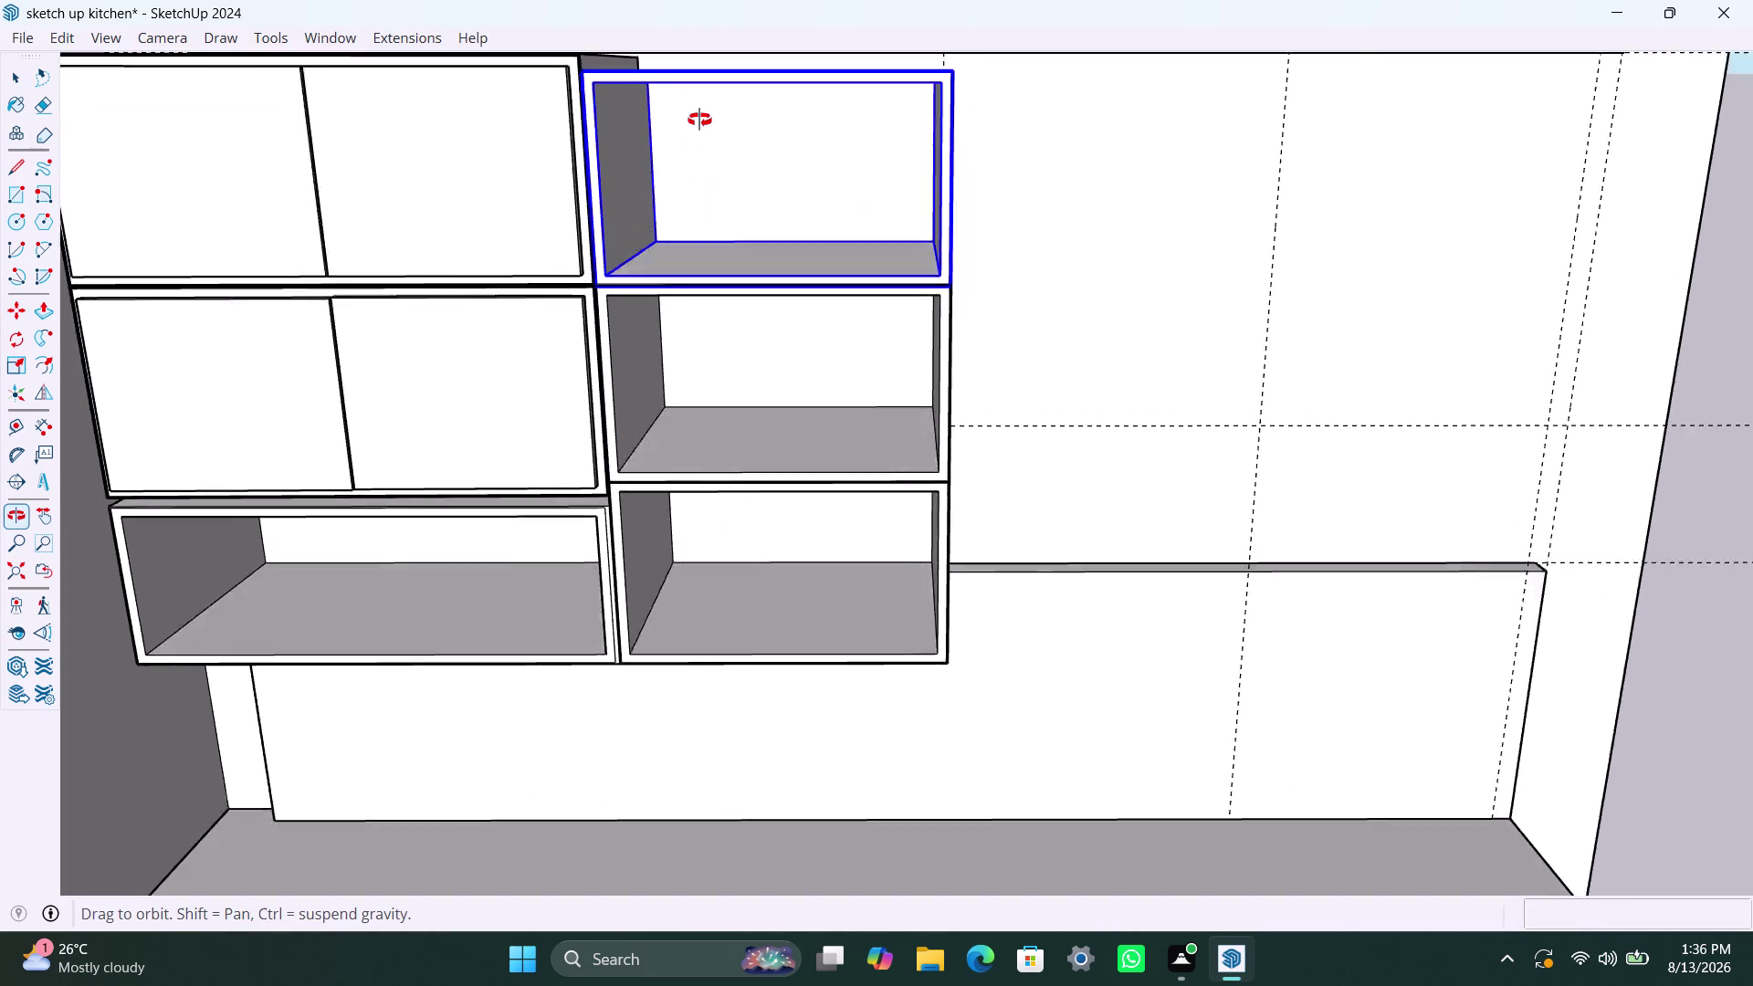
middle_drag(699, 119, 698, 109)
middle_drag(716, 300, 762, 218)
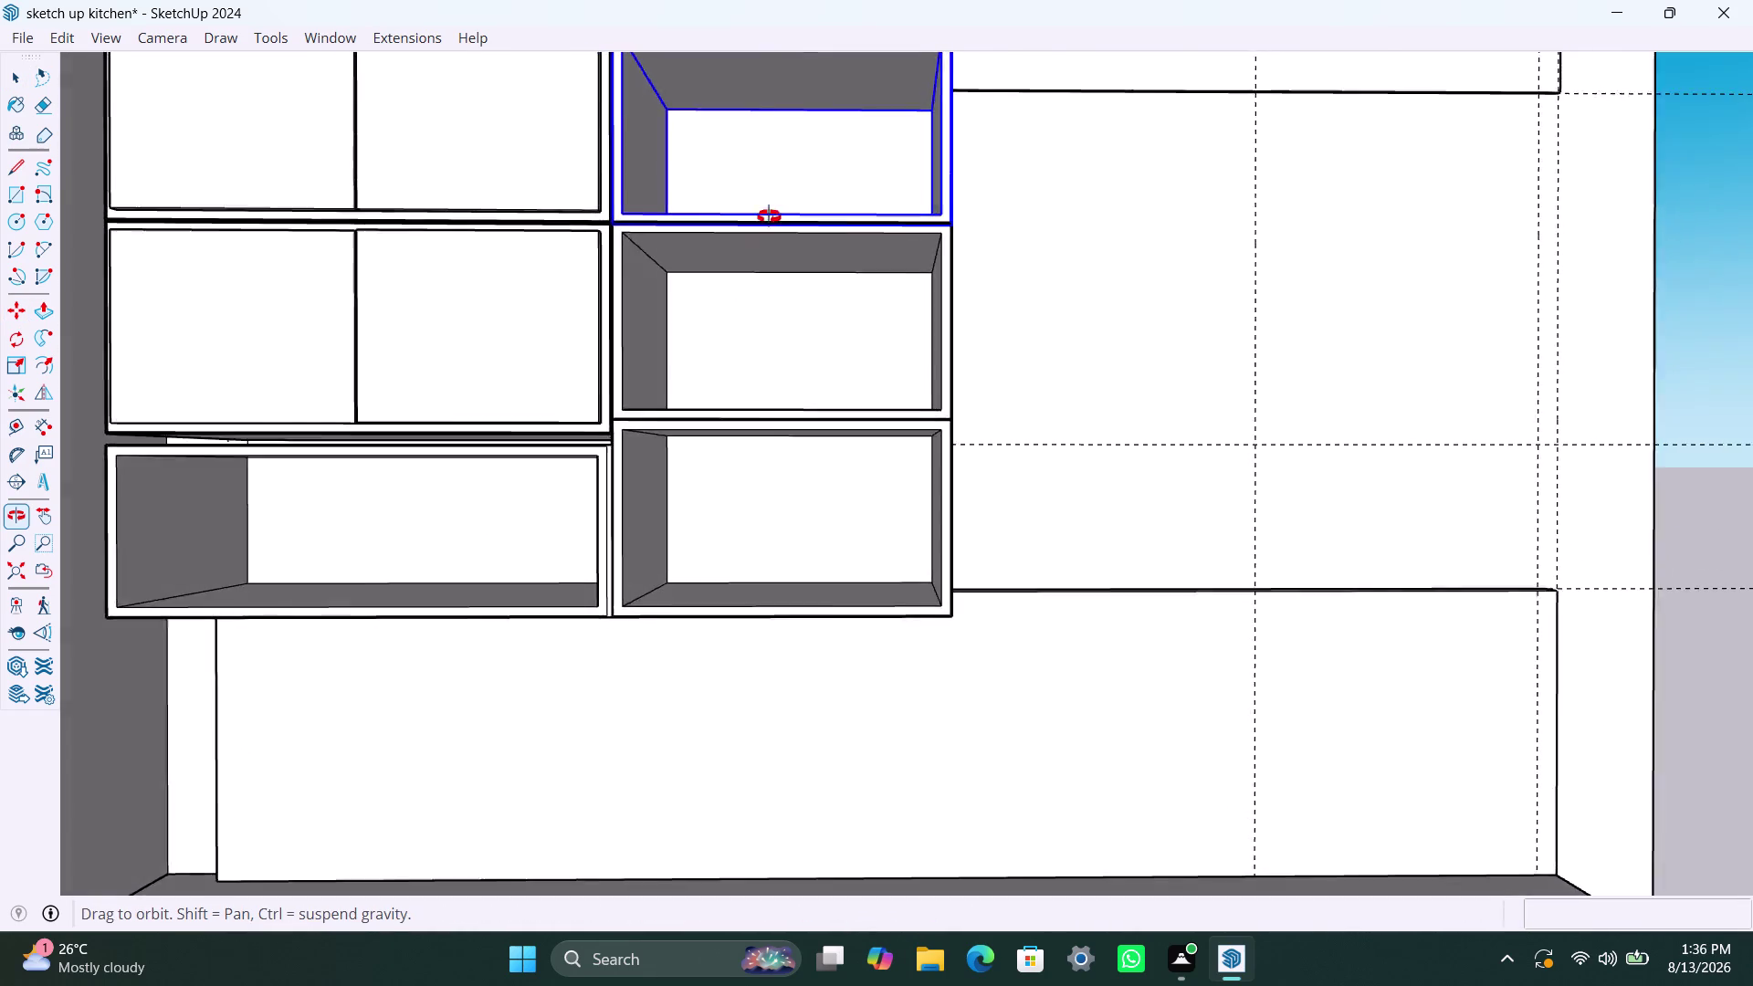
middle_drag(761, 218, 750, 292)
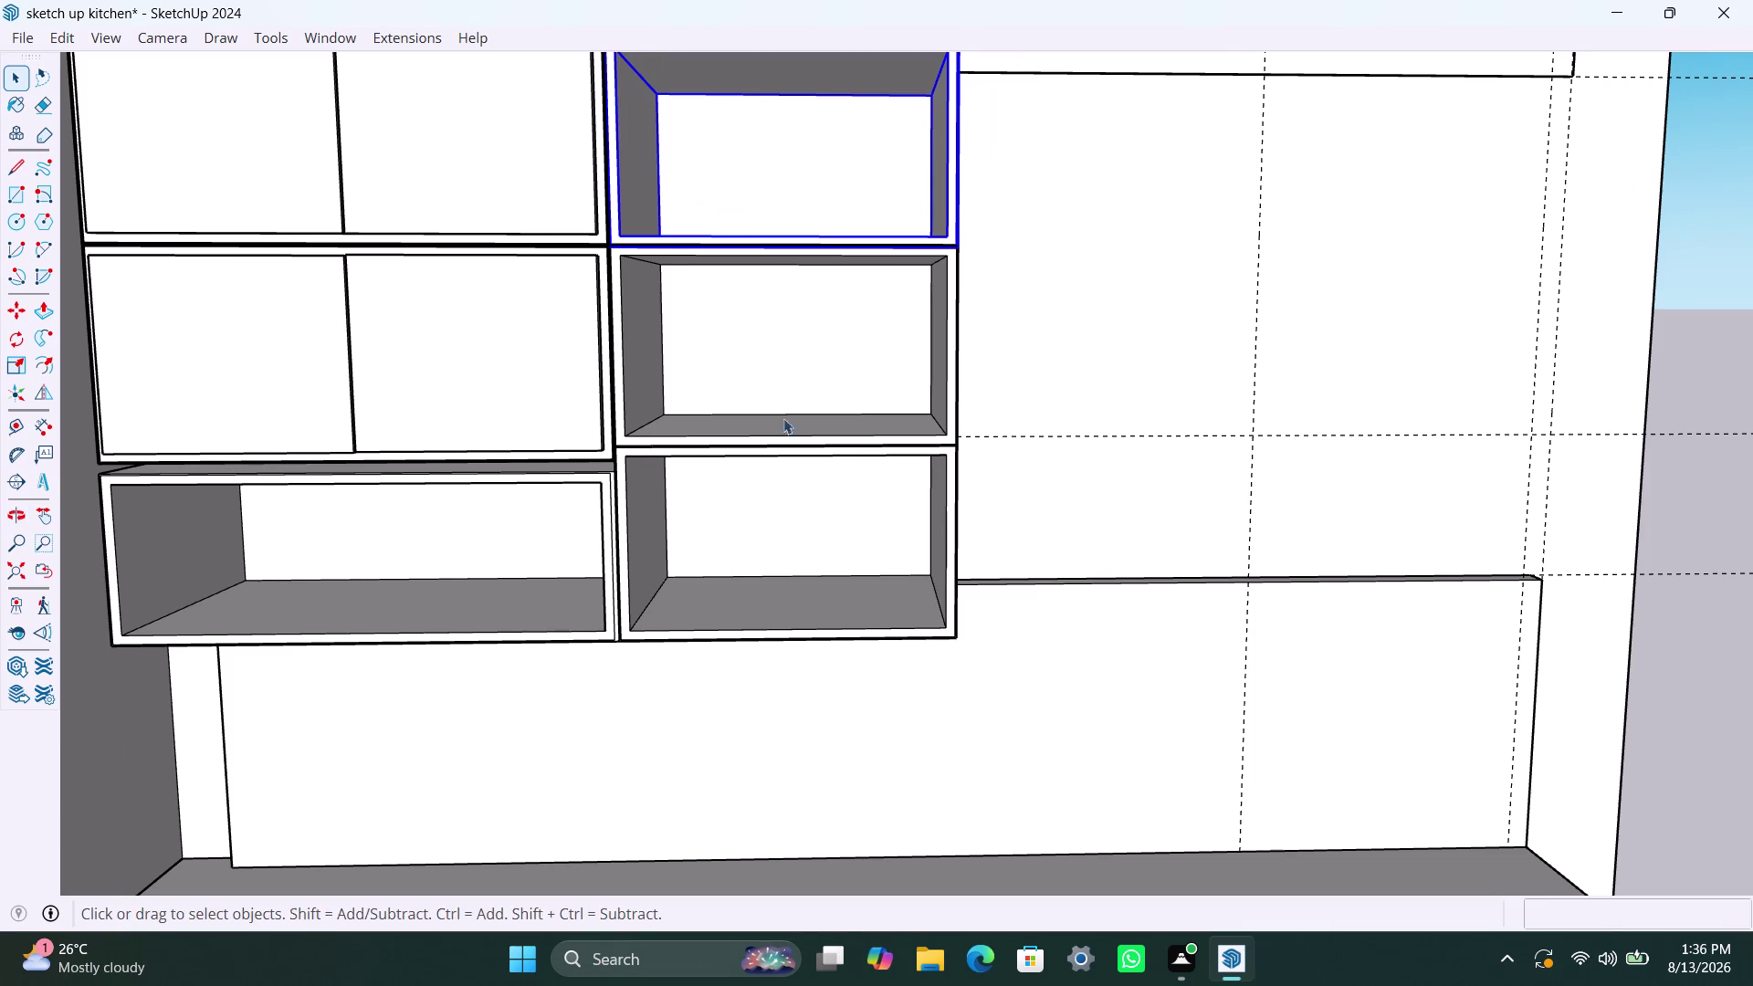
scroll(up, 3)
middle_drag(796, 493, 784, 316)
click(771, 413)
double_click(772, 413)
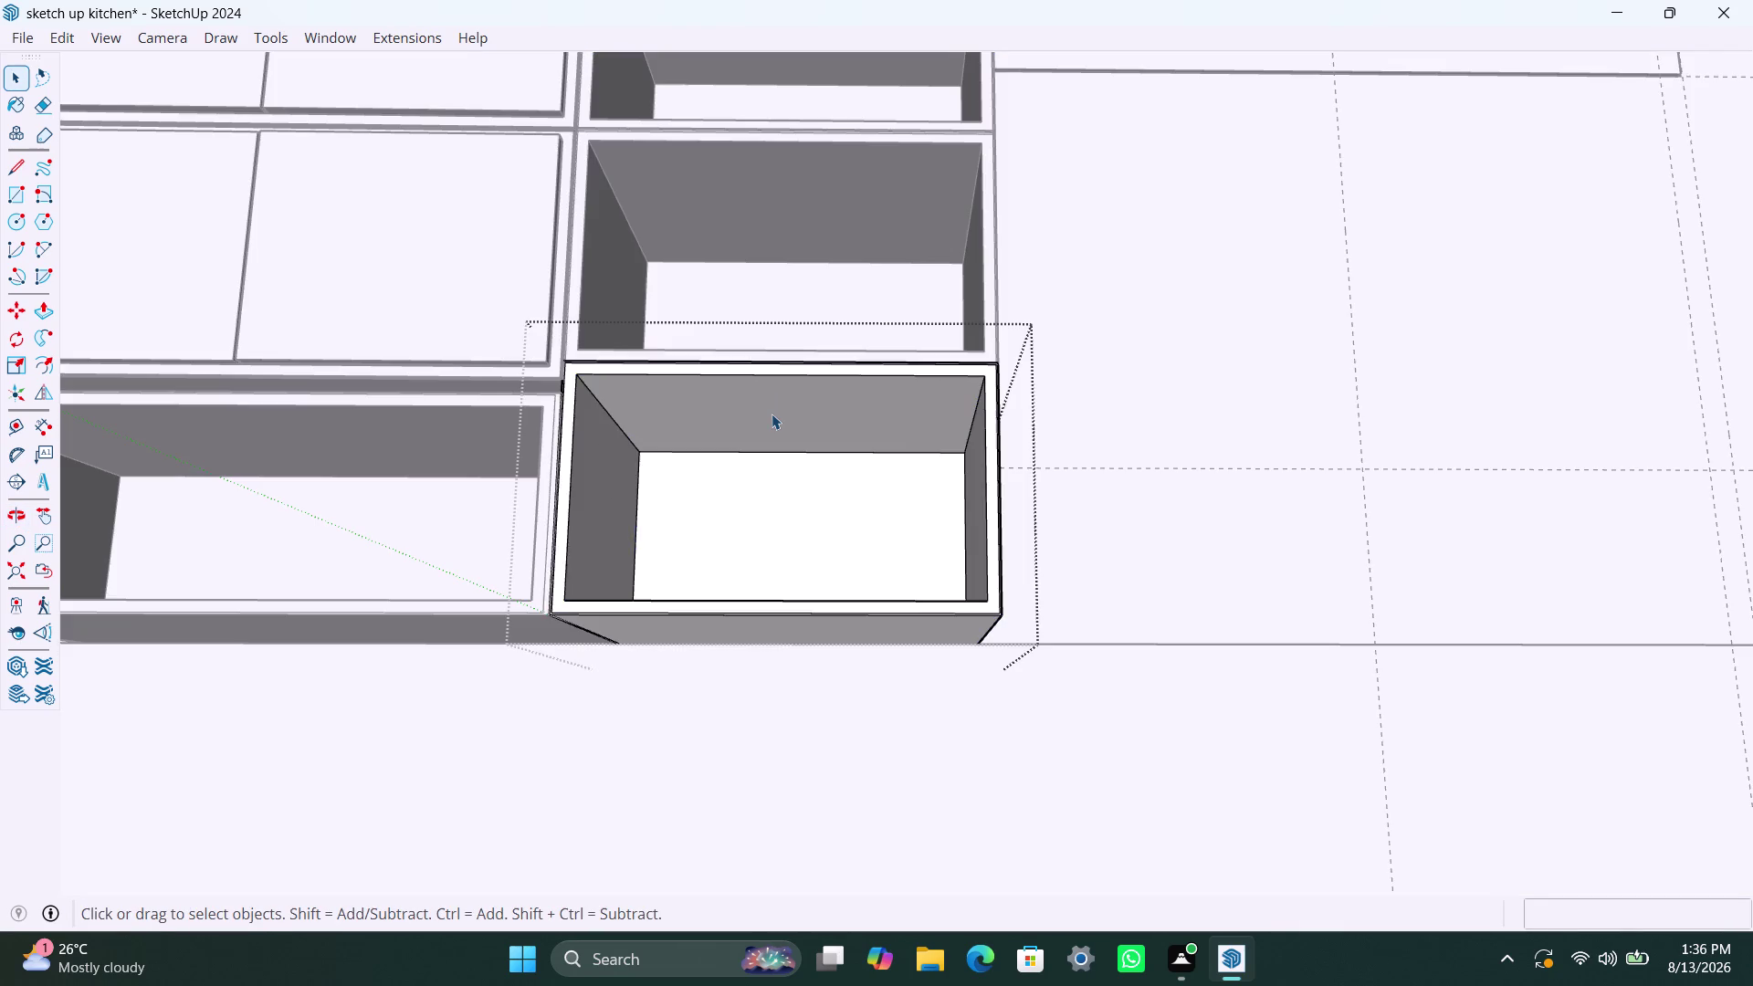
scroll(down, 3)
middle_drag(766, 402, 764, 584)
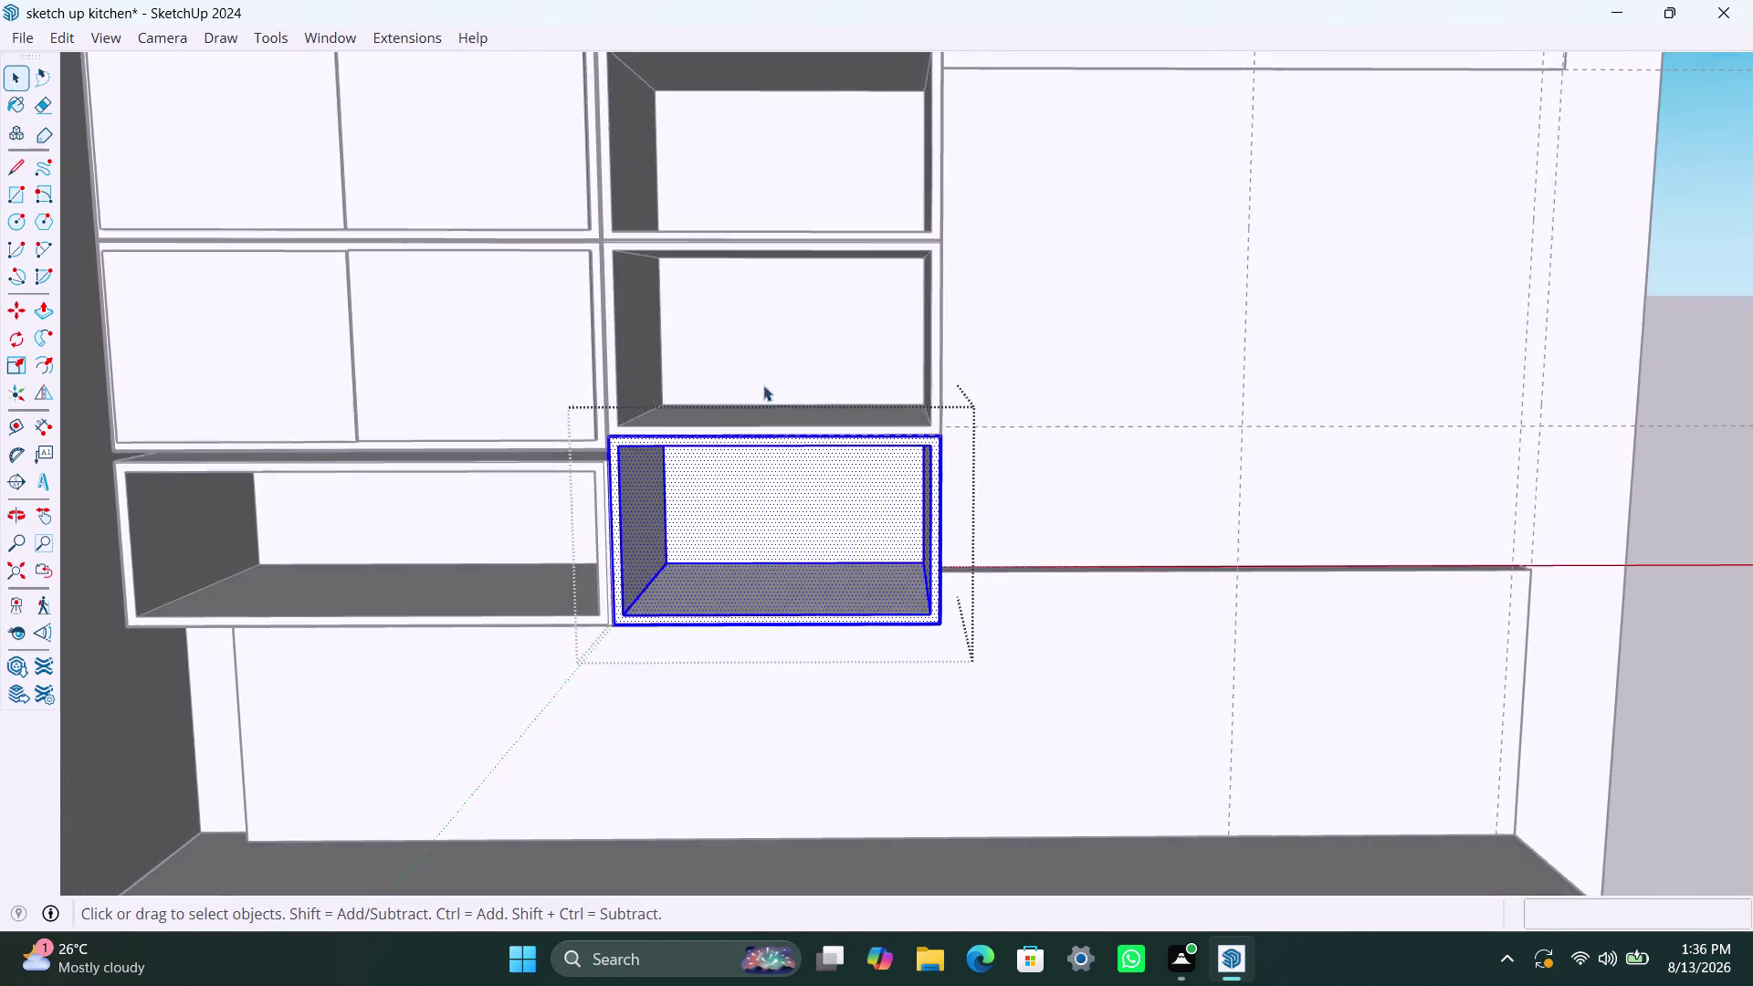
scroll(down, 3)
middle_drag(771, 378, 775, 413)
click(25, 566)
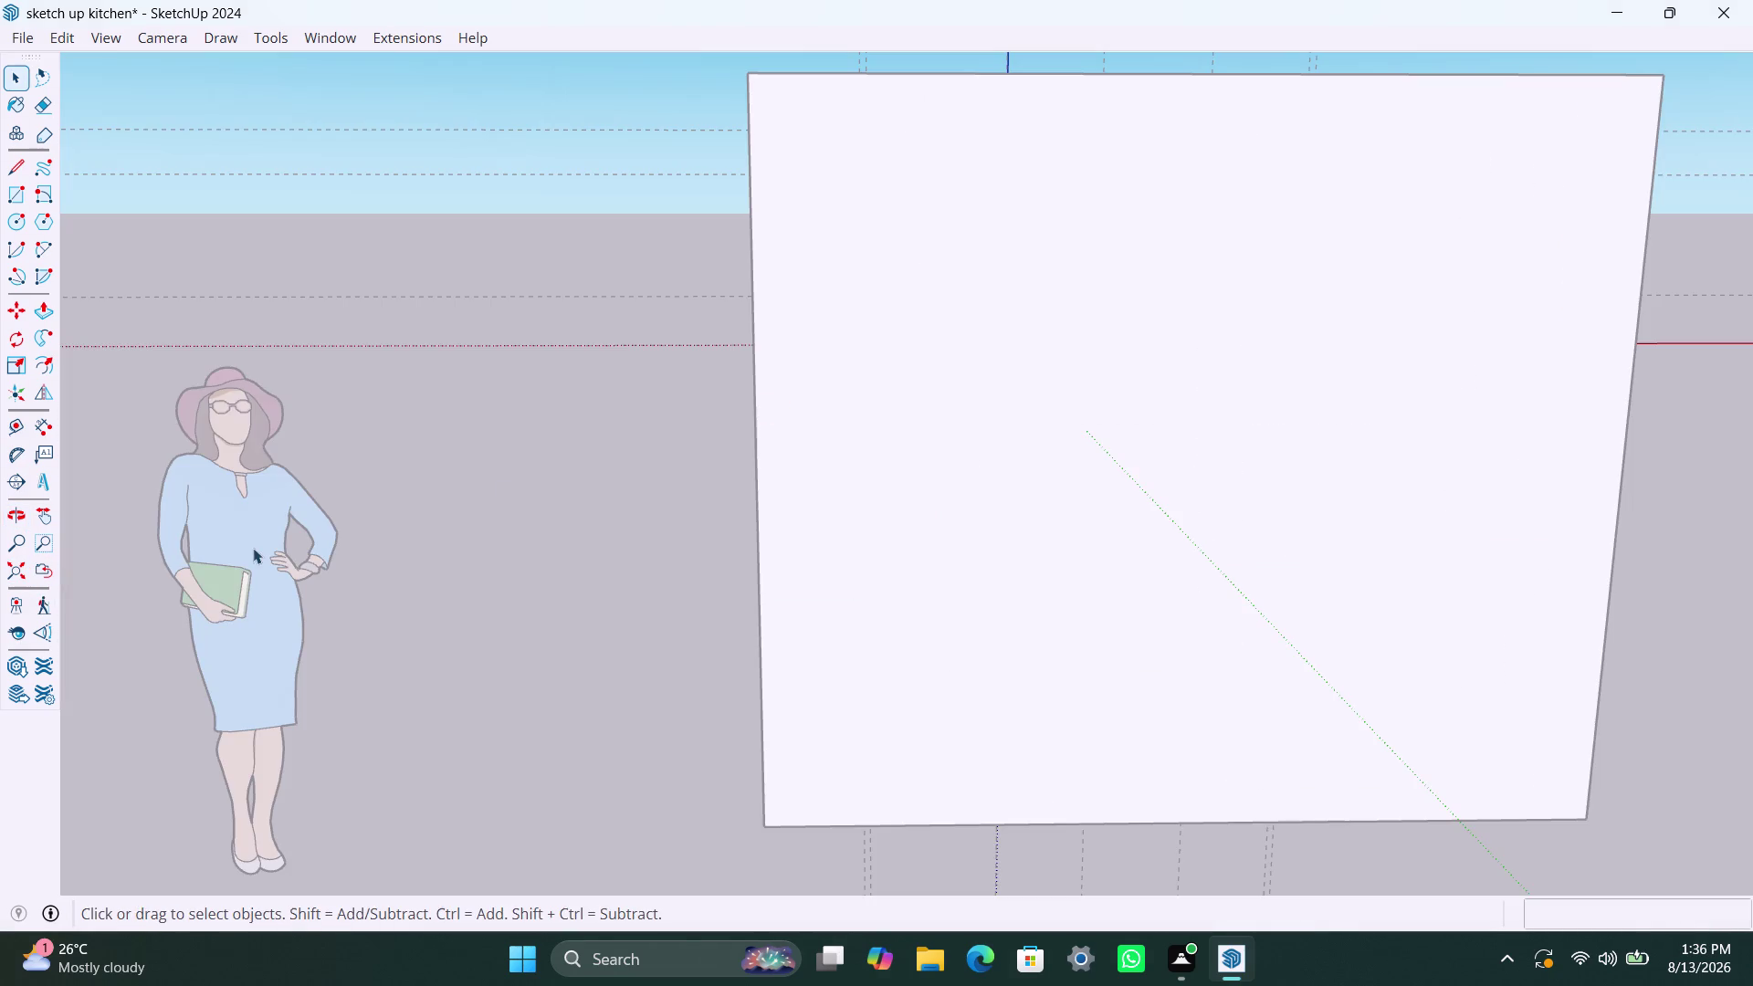
middle_drag(910, 401, 775, 779)
scroll(up, 3)
middle_drag(940, 540, 1026, 534)
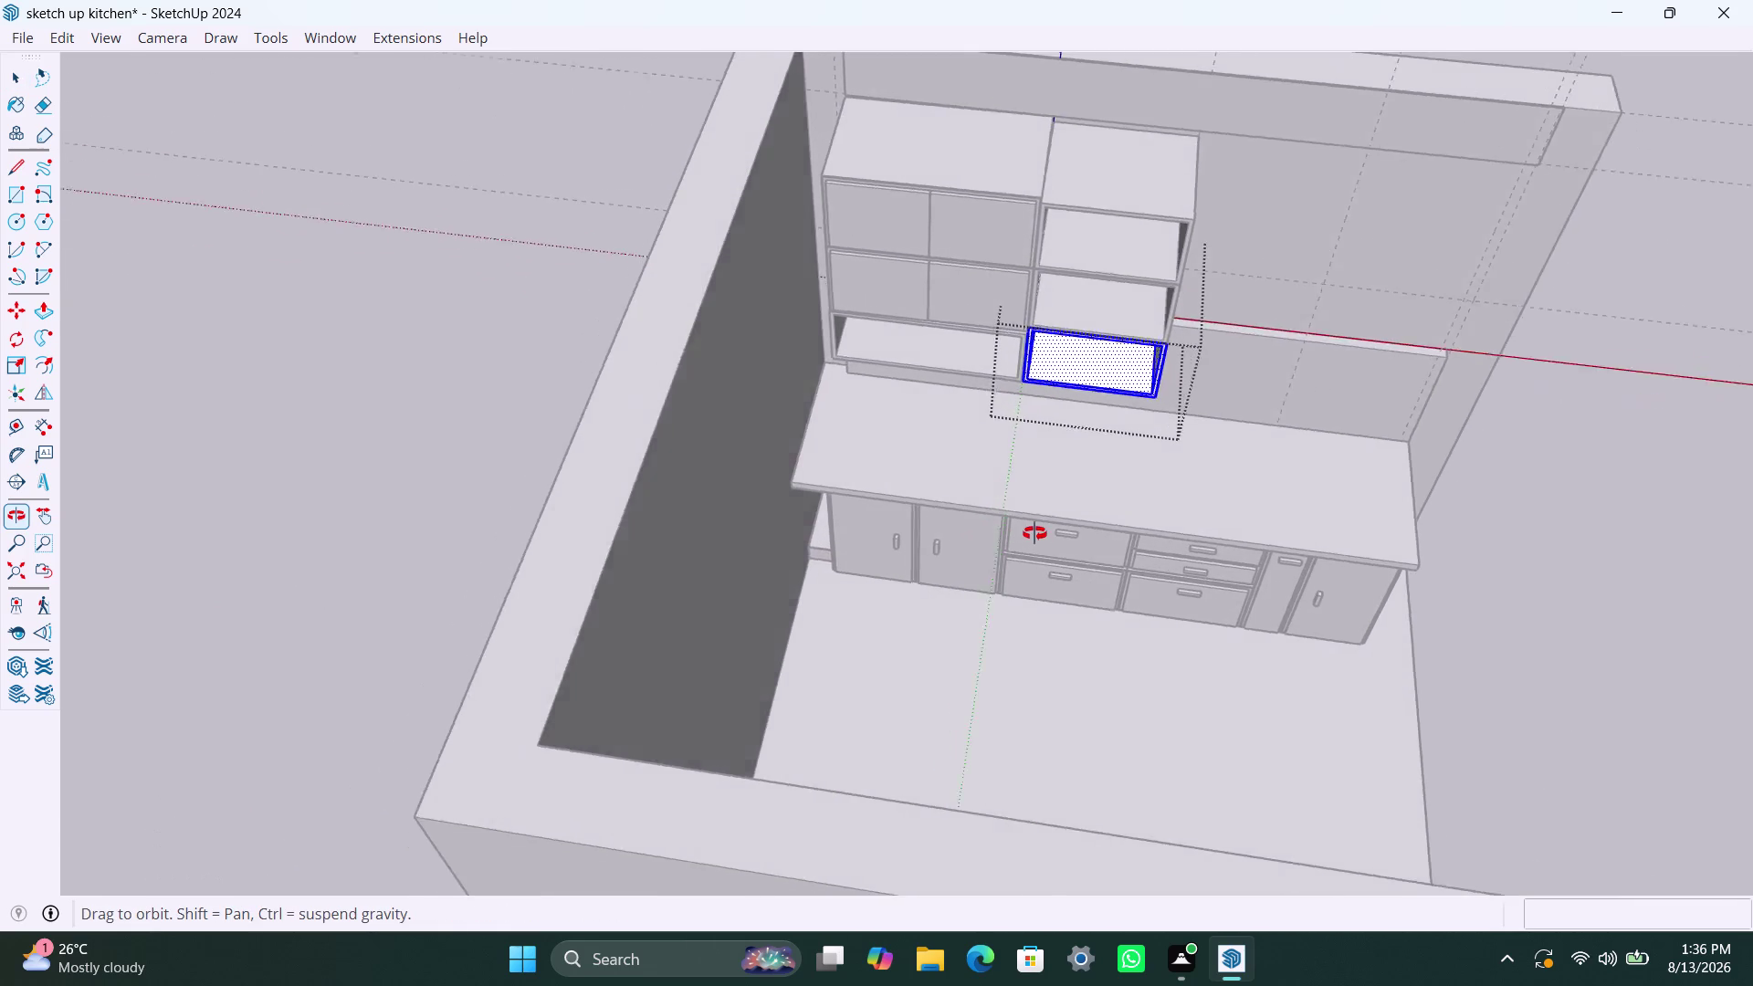
middle_drag(1026, 534, 775, 711)
click(1393, 429)
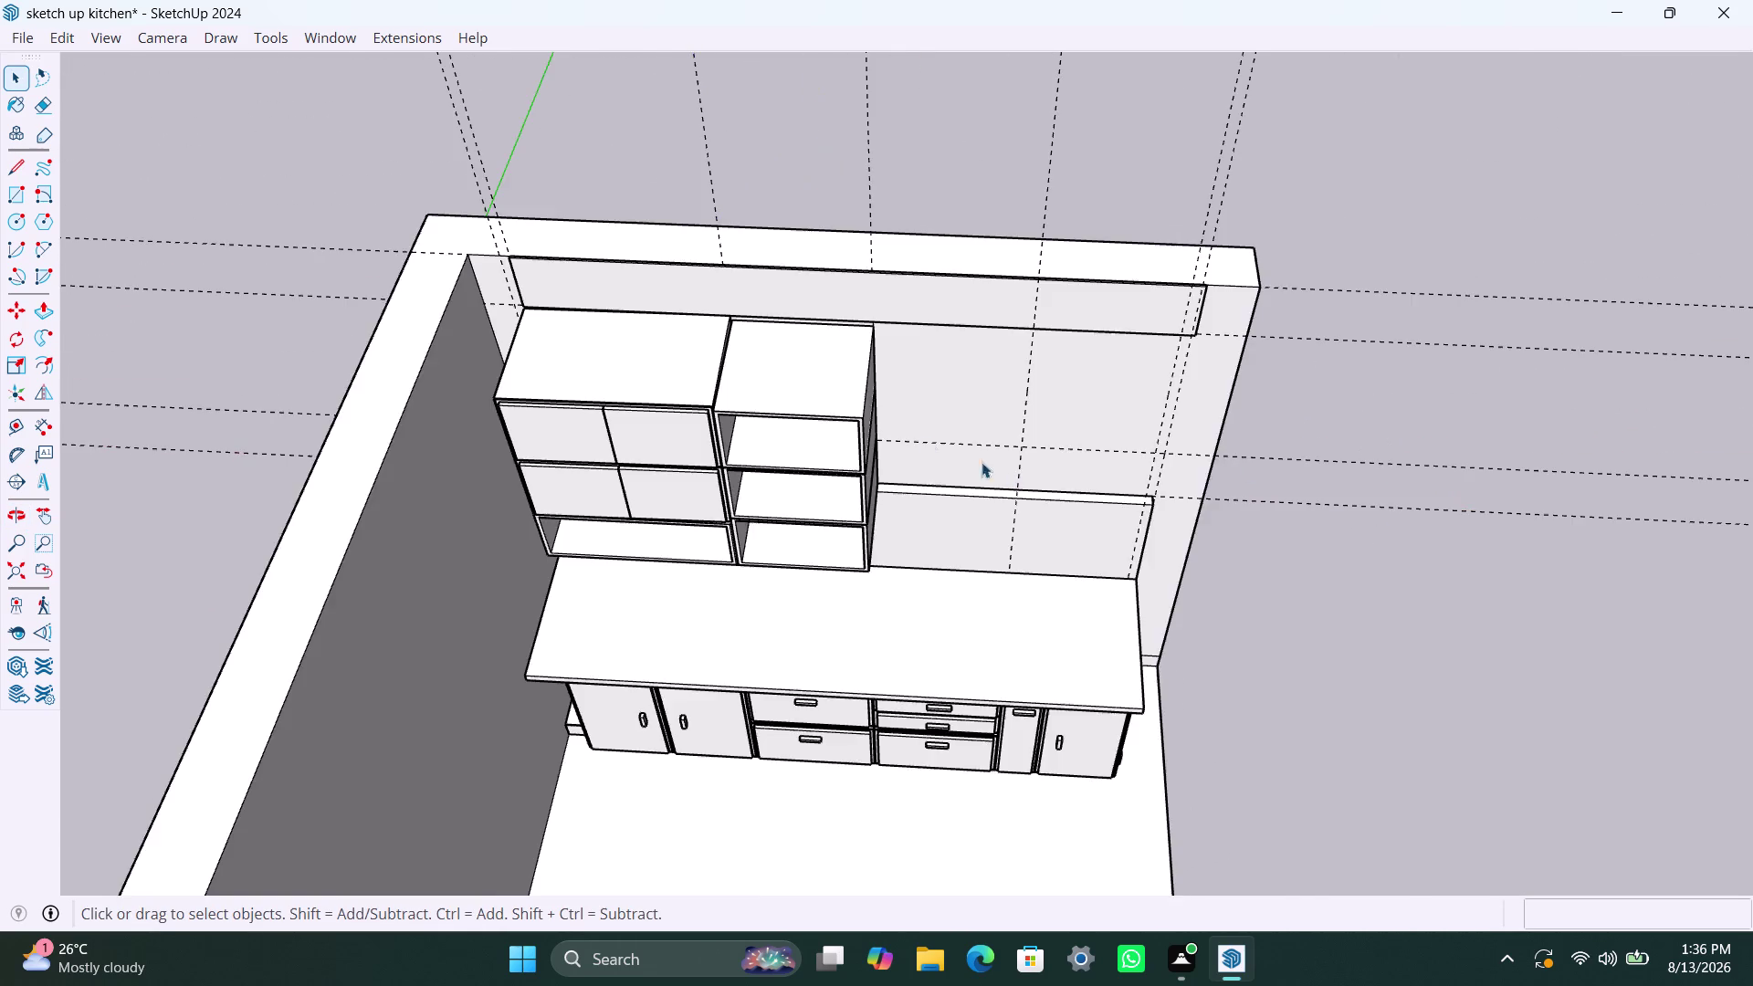
scroll(up, 3)
click(792, 400)
key(BackSpace)
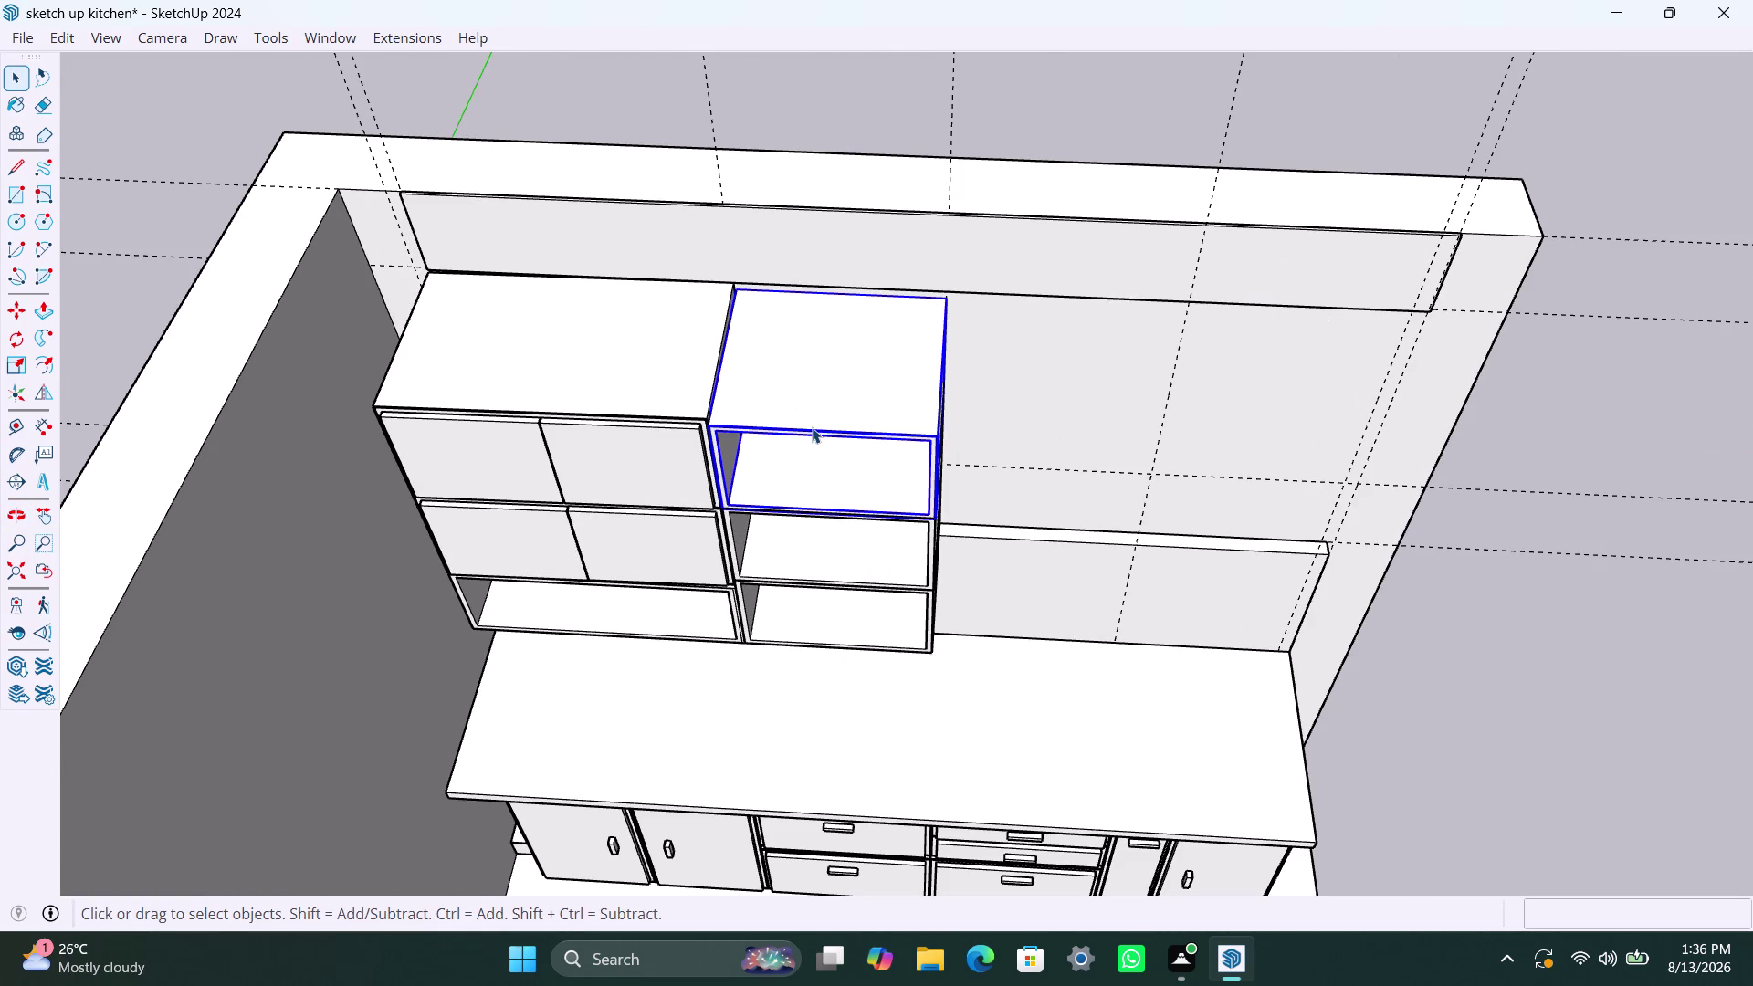
key(Delete)
scroll(down, 3)
middle_drag(780, 492, 779, 487)
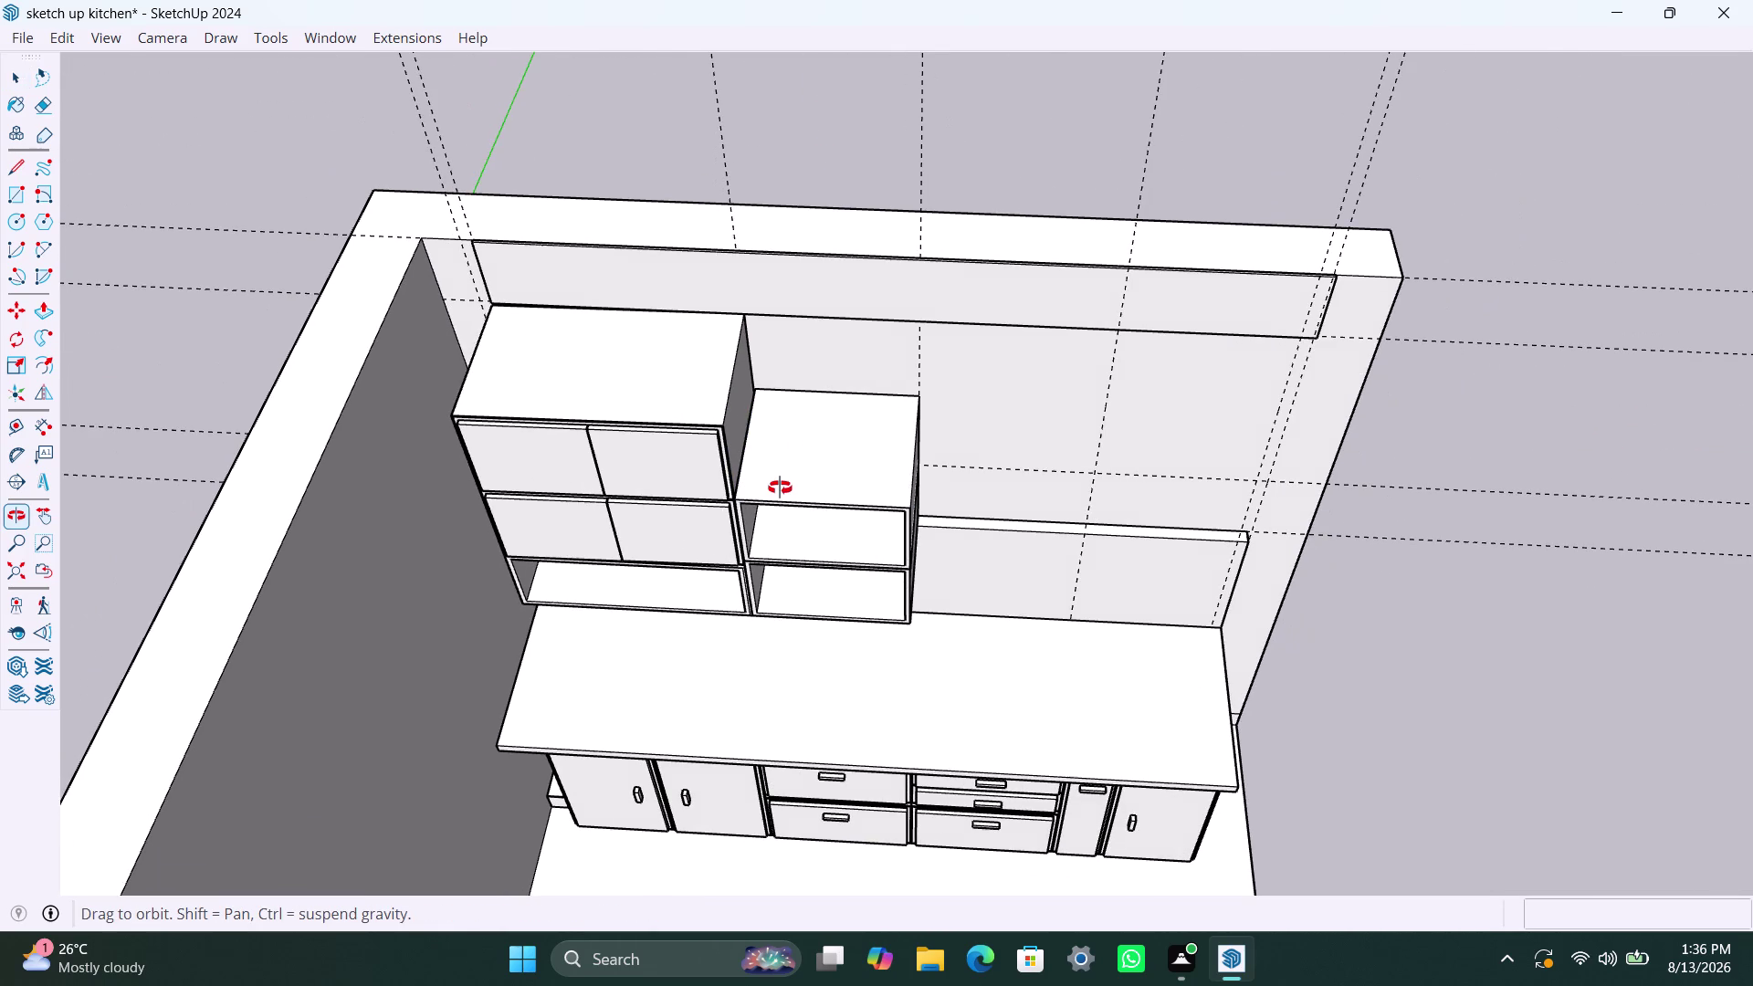
middle_drag(780, 487, 711, 733)
scroll(up, 3)
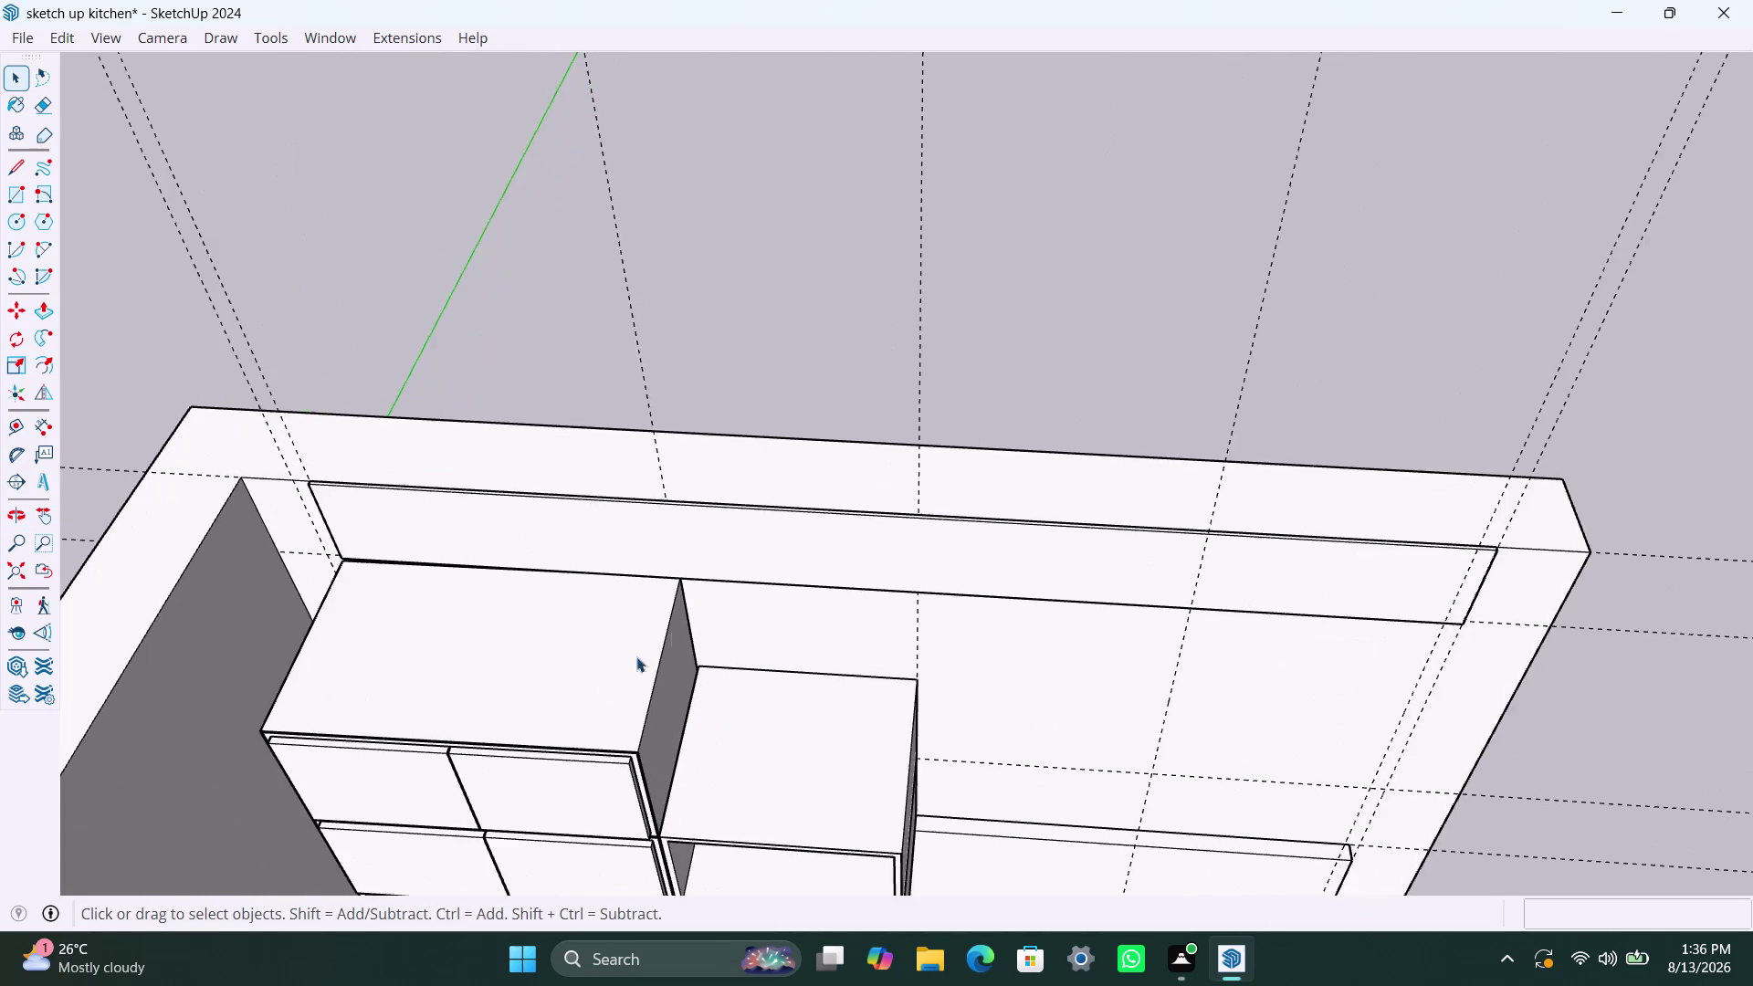
middle_drag(602, 666, 644, 344)
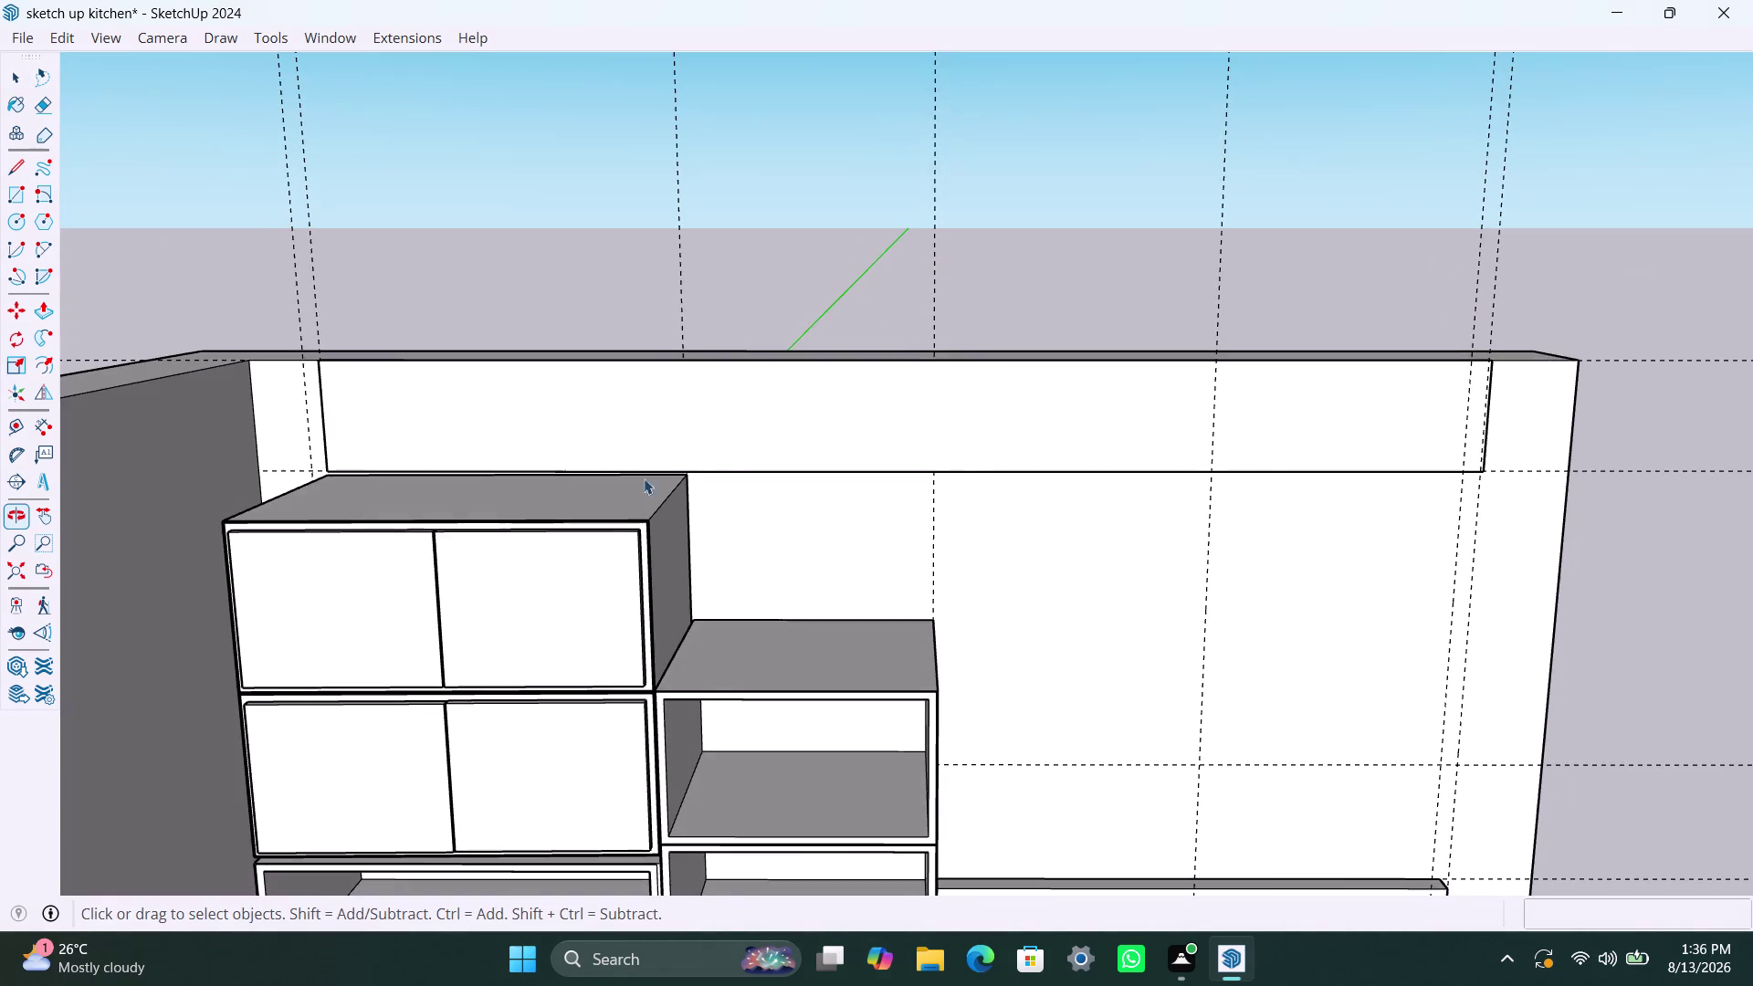
scroll(up, 3)
middle_drag(825, 622, 828, 540)
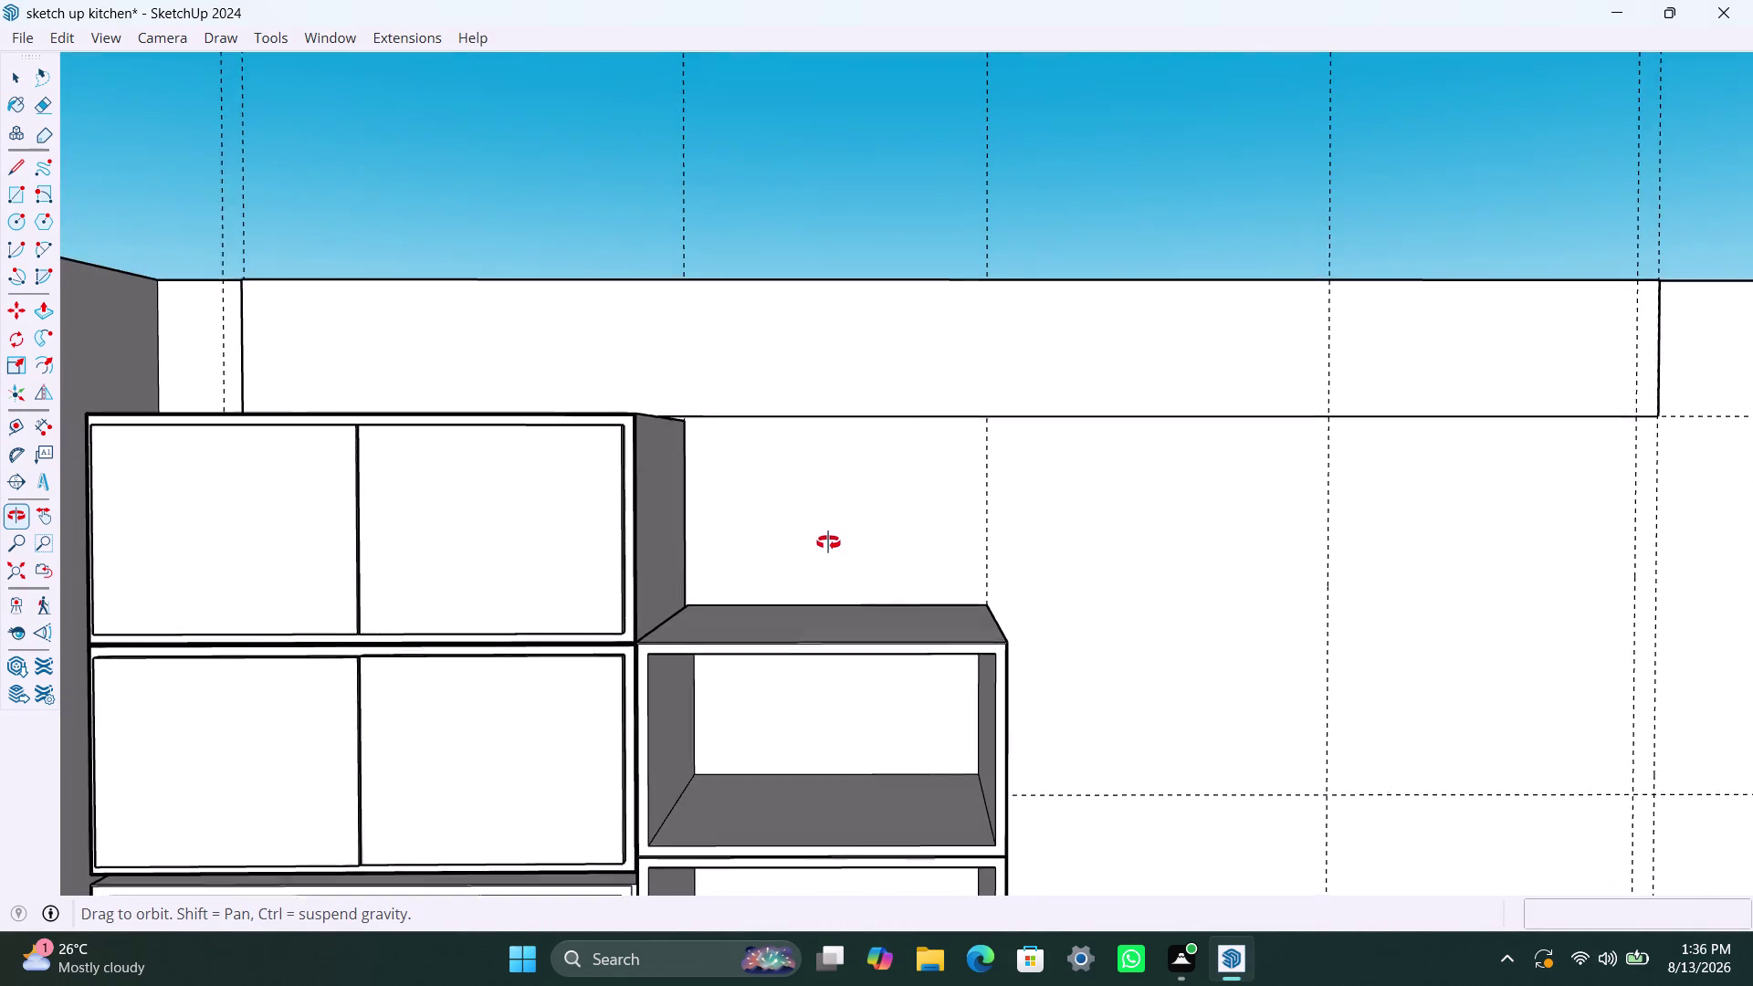
middle_drag(828, 541, 847, 572)
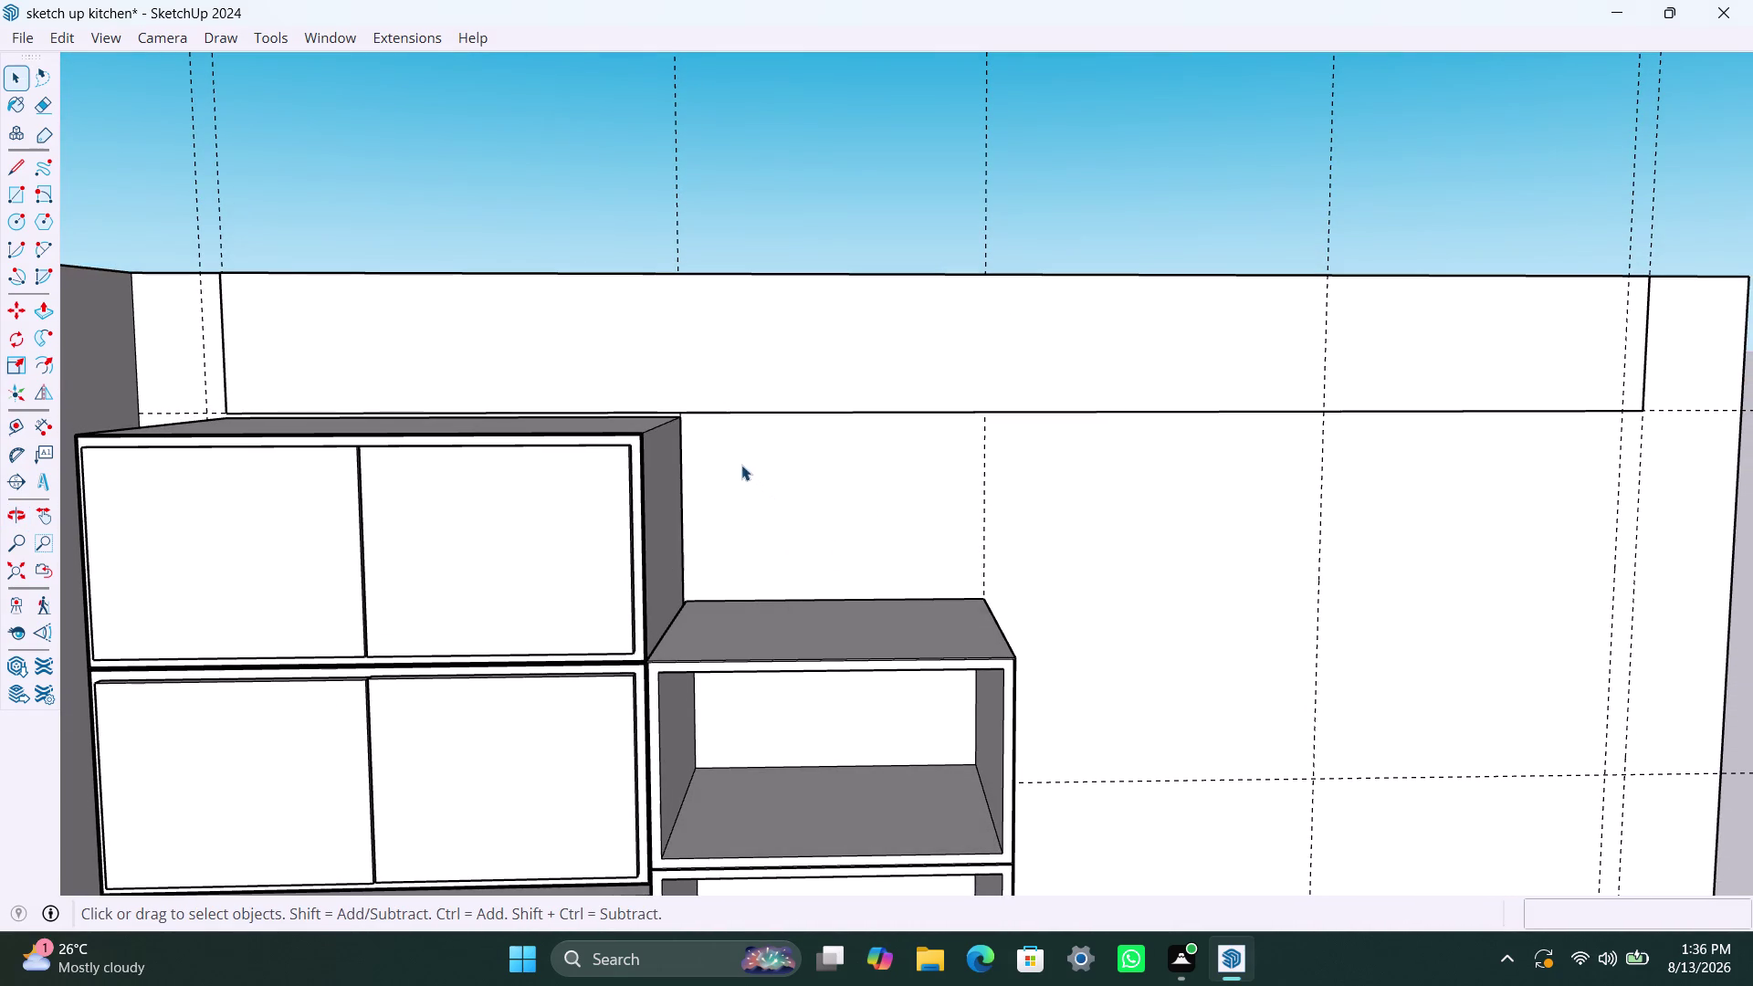
key(r)
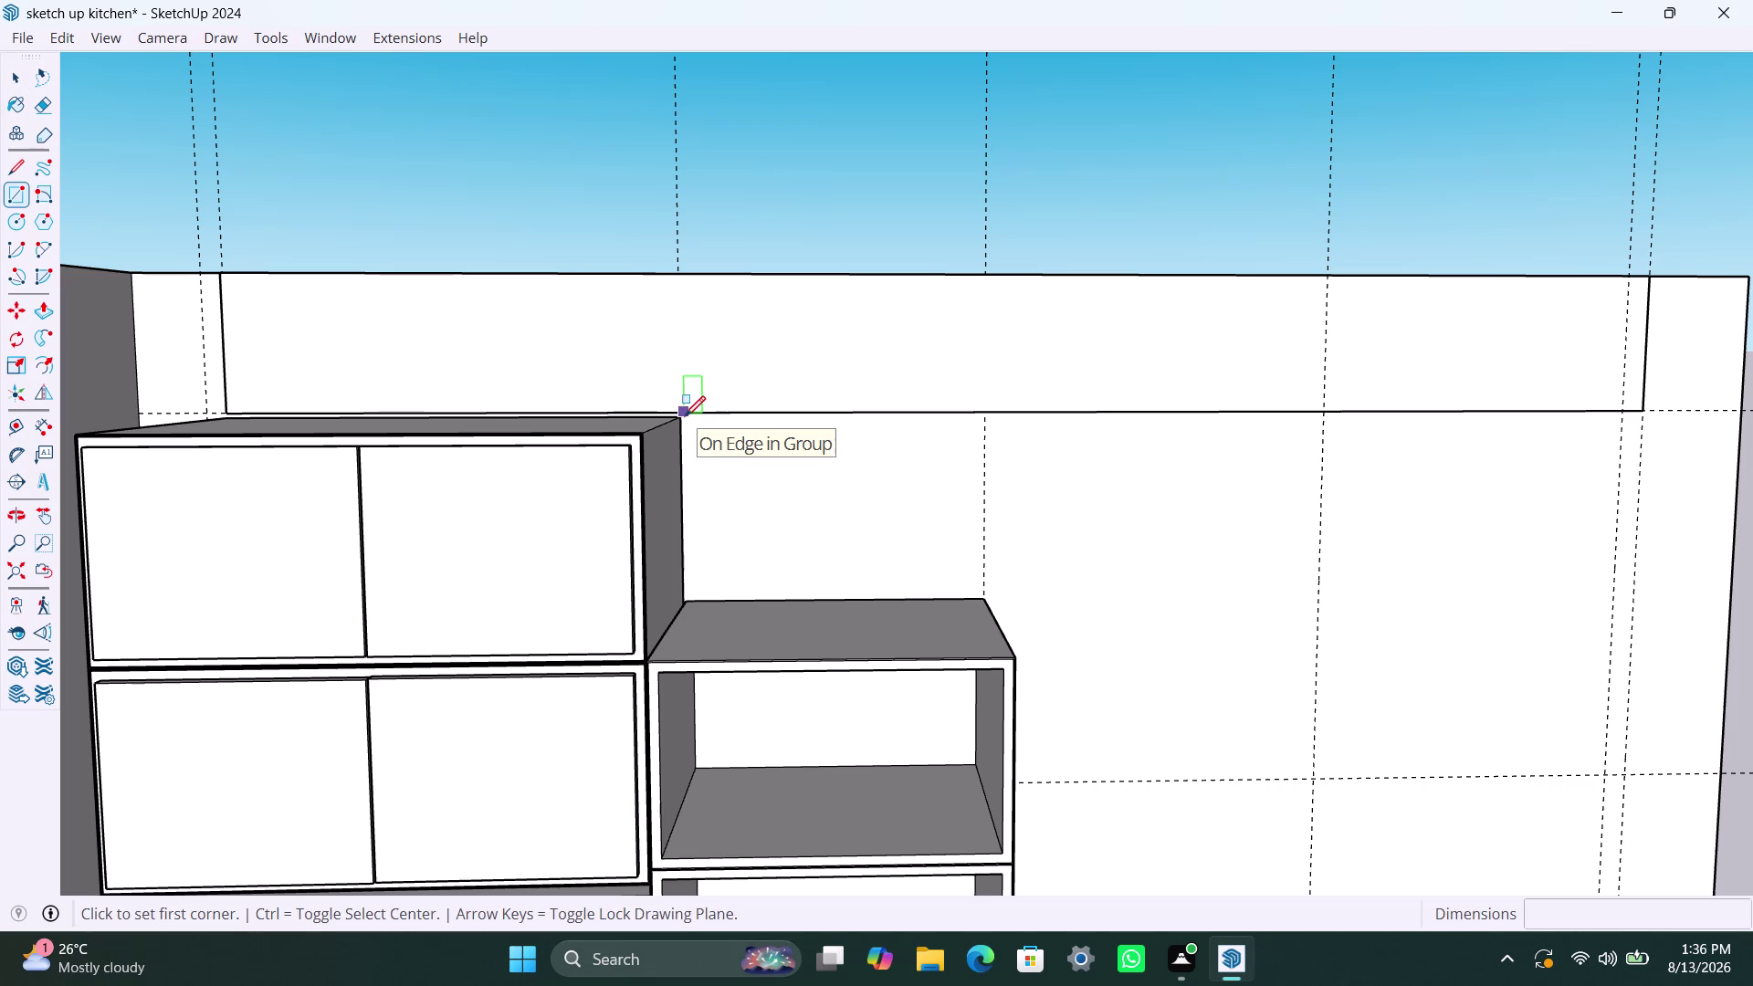
Draw a rectangle filling the gap above the cubby stack and reverse its face.
click(680, 422)
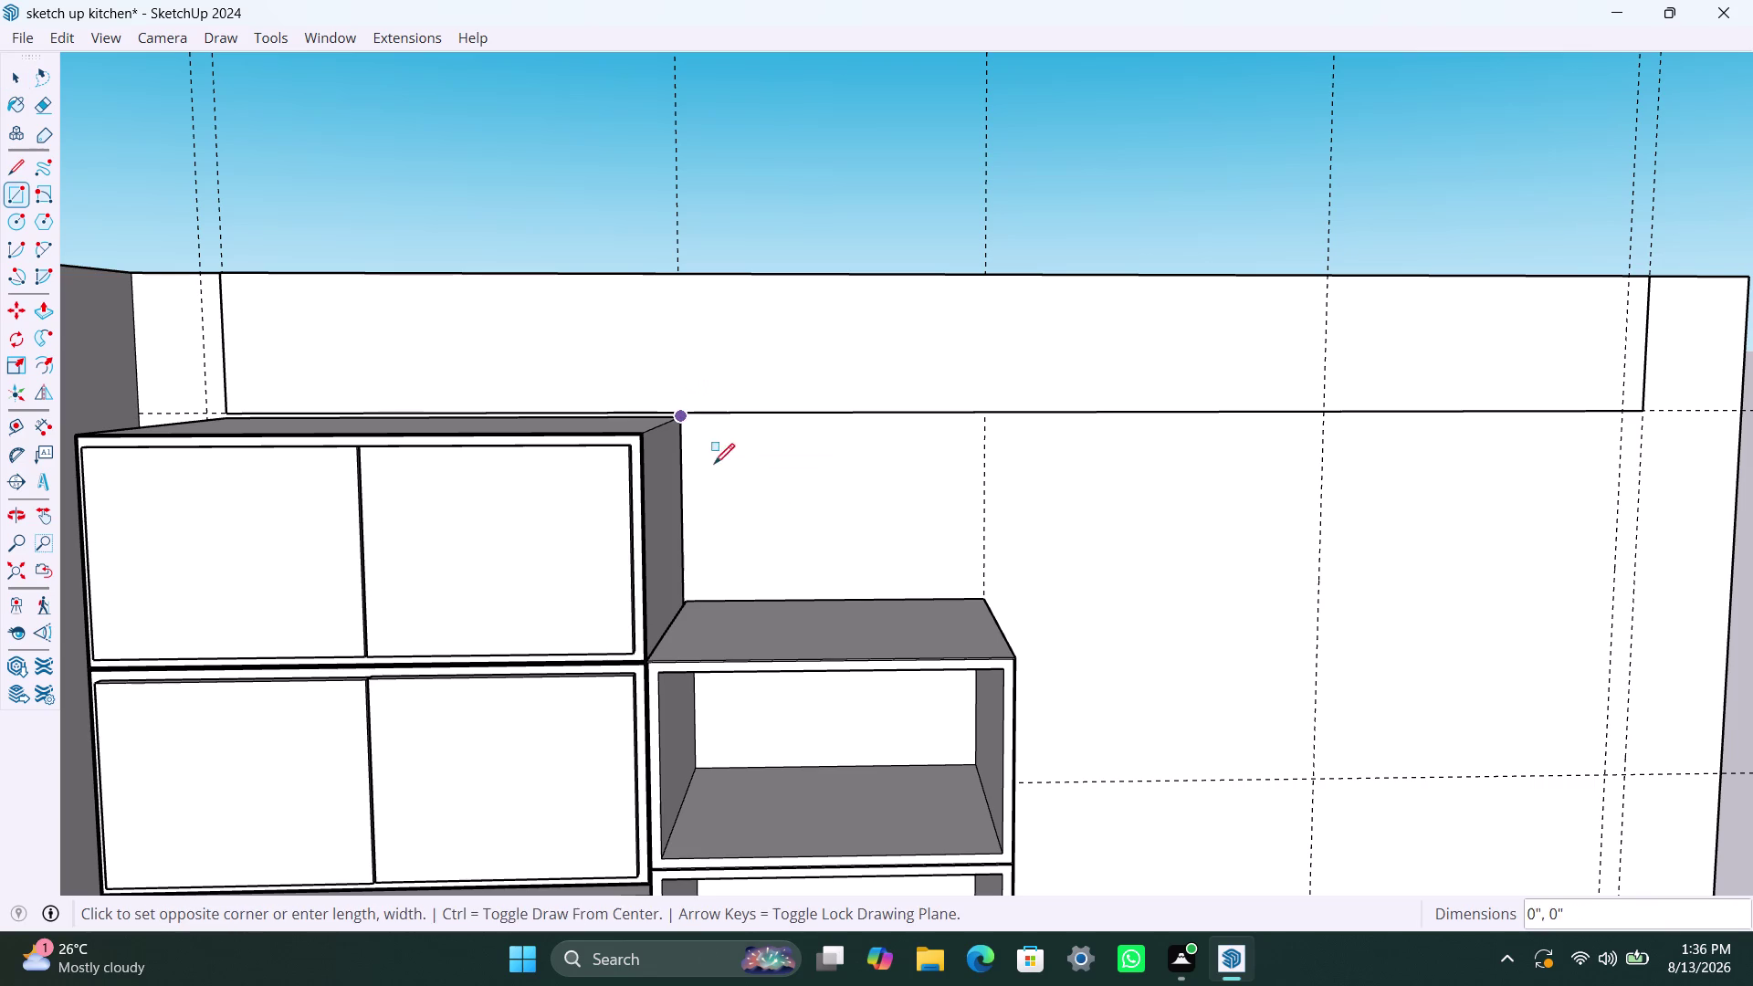
click(981, 596)
key(space)
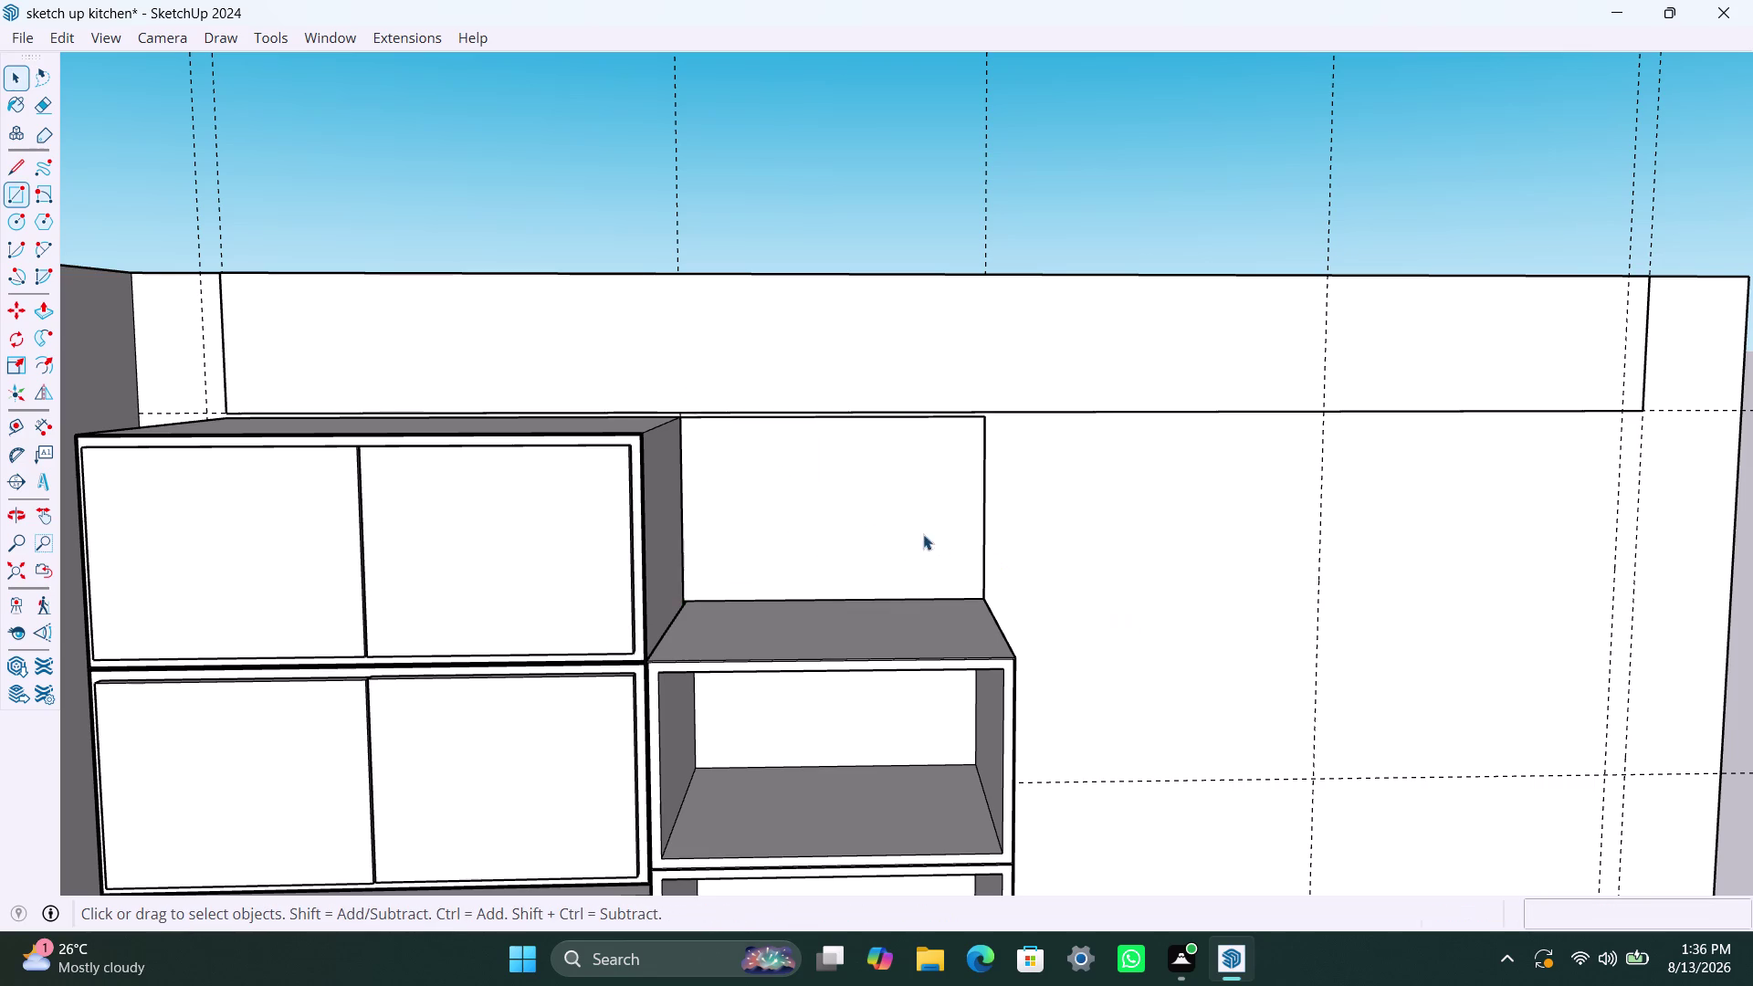
double_click(895, 519)
right_click(894, 519)
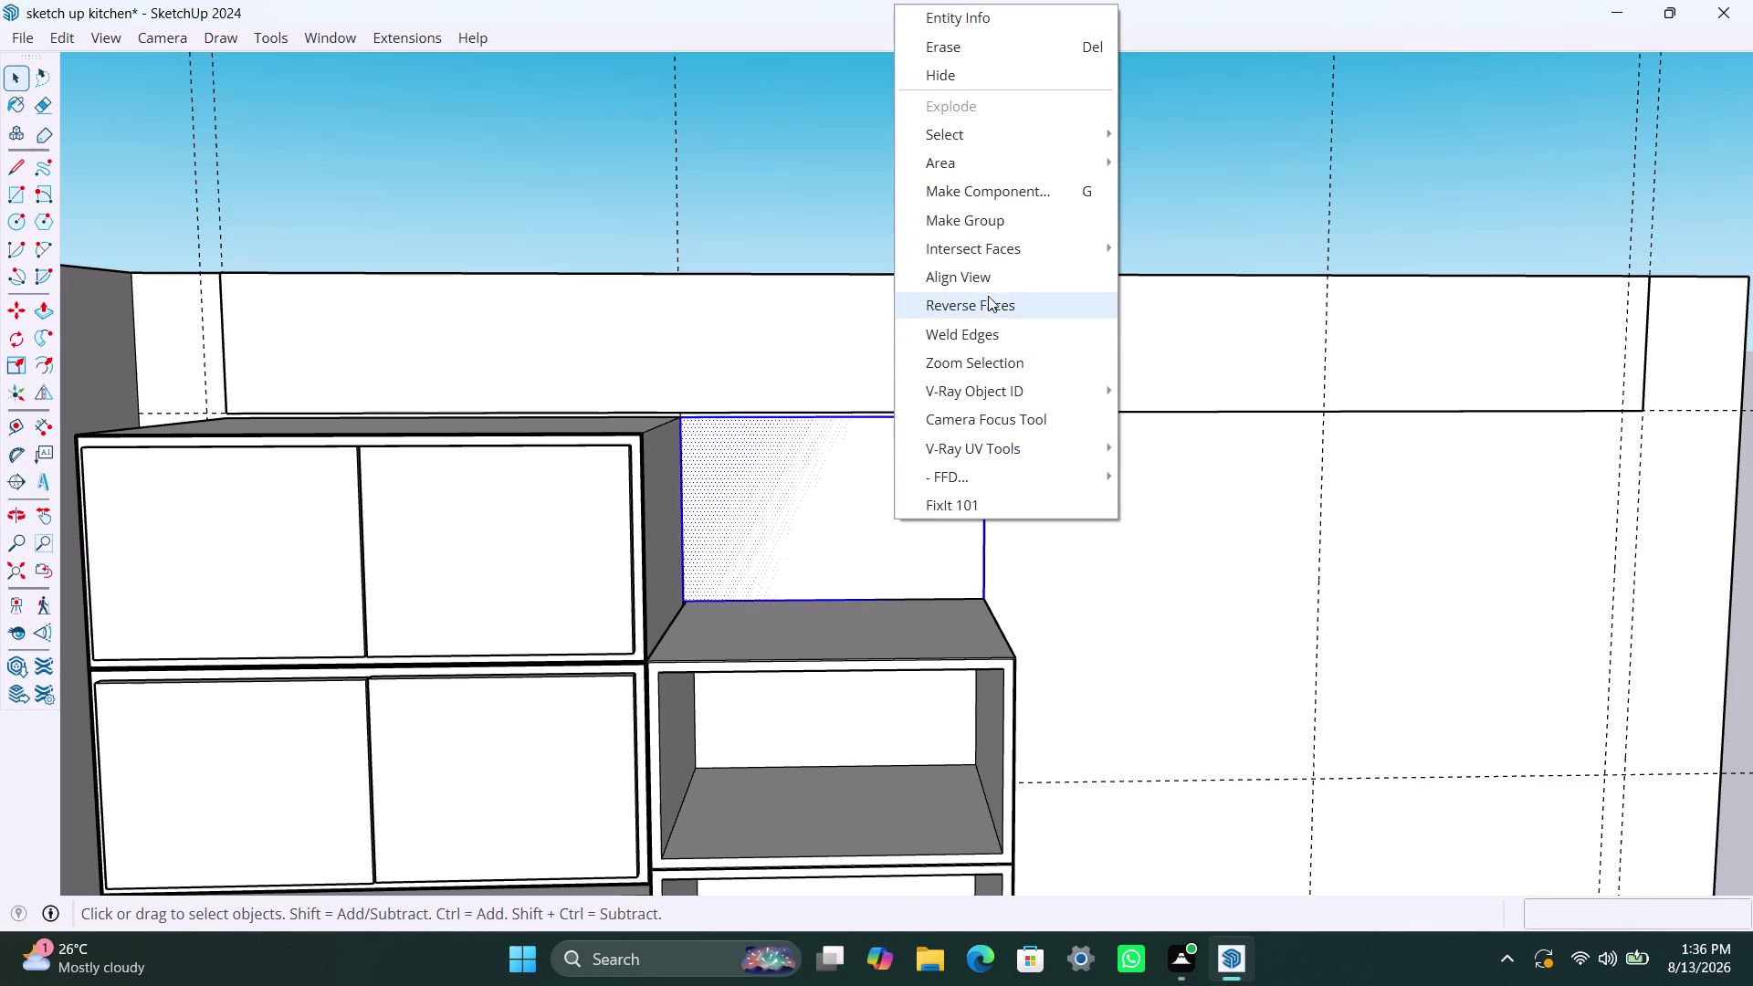
click(994, 230)
triple_click(860, 550)
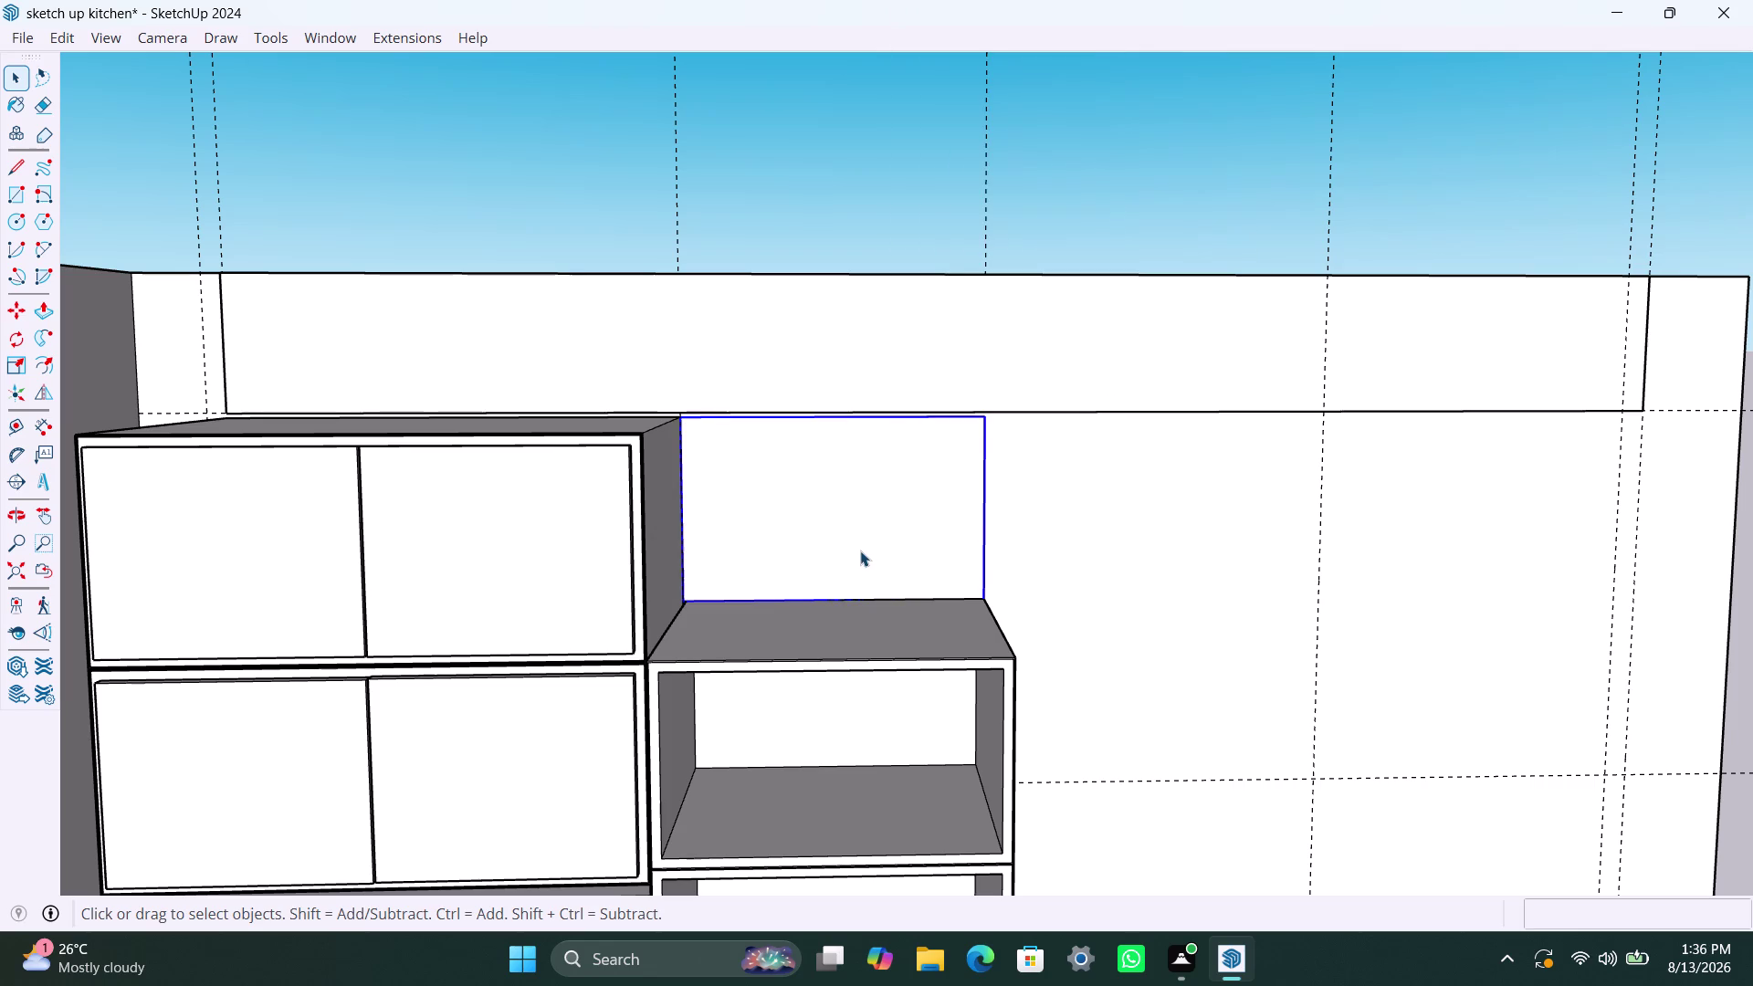
click(860, 551)
Push/Pull the gap face out flush with the upper cabinet's front.
key(p)
click(860, 550)
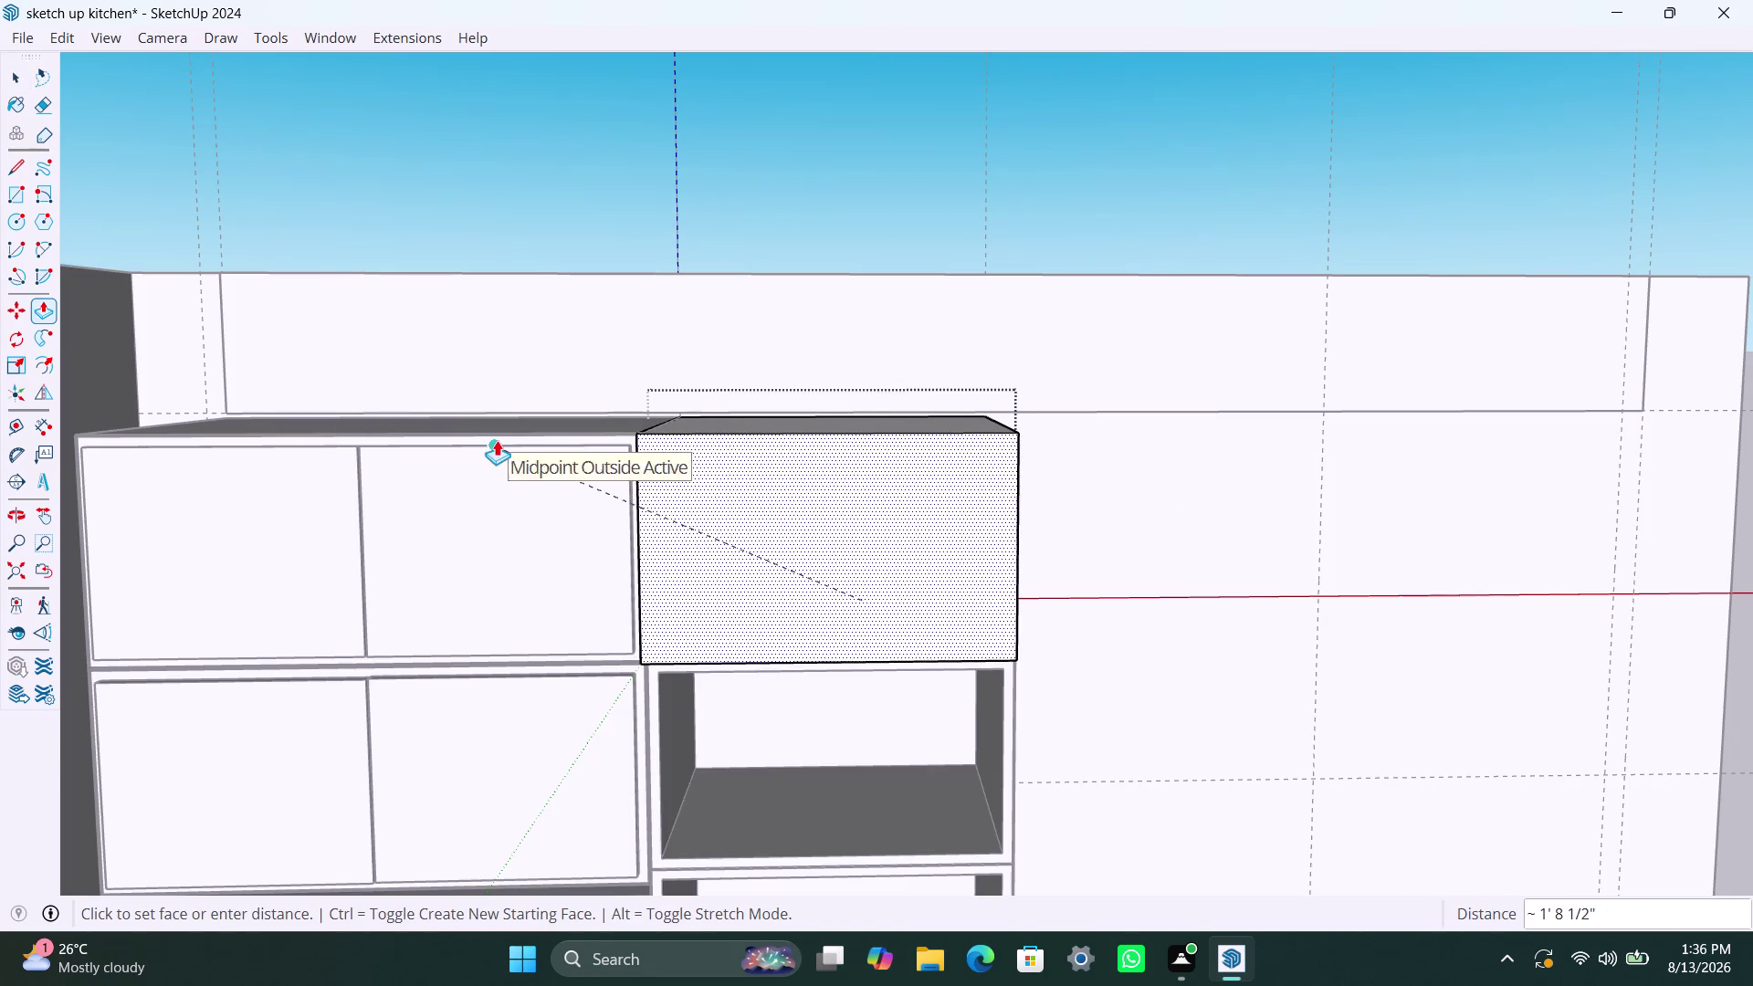
scroll(up, 3)
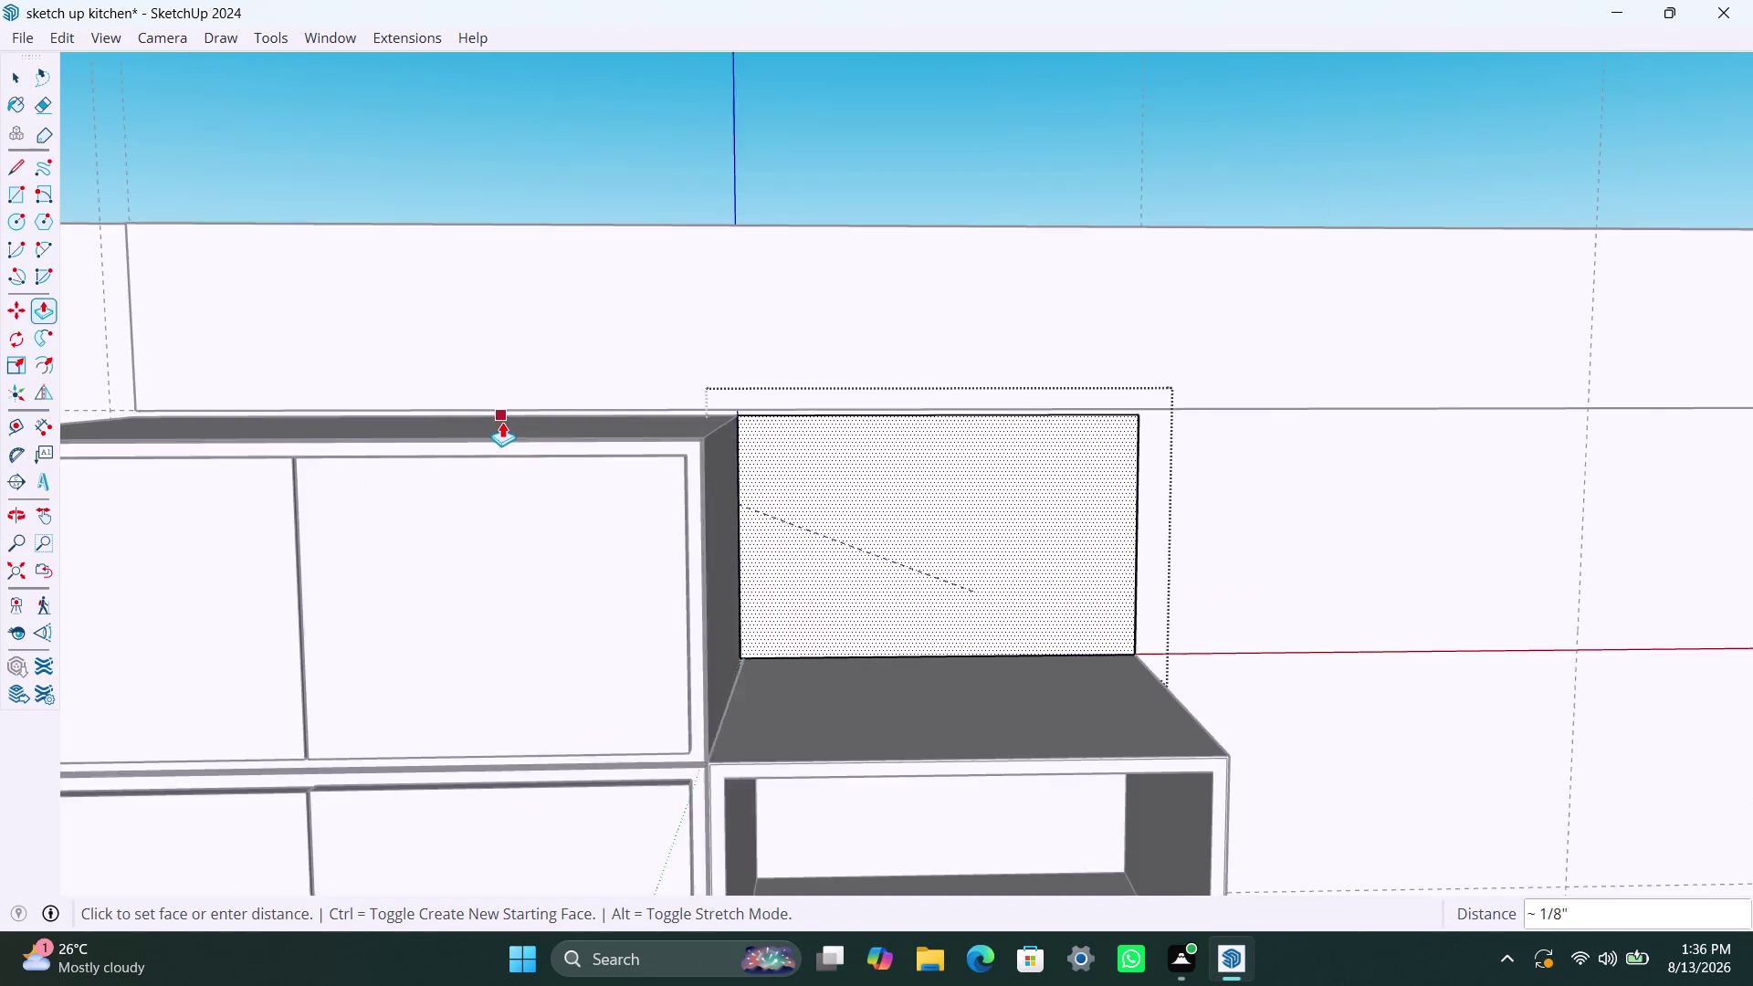
scroll(up, 3)
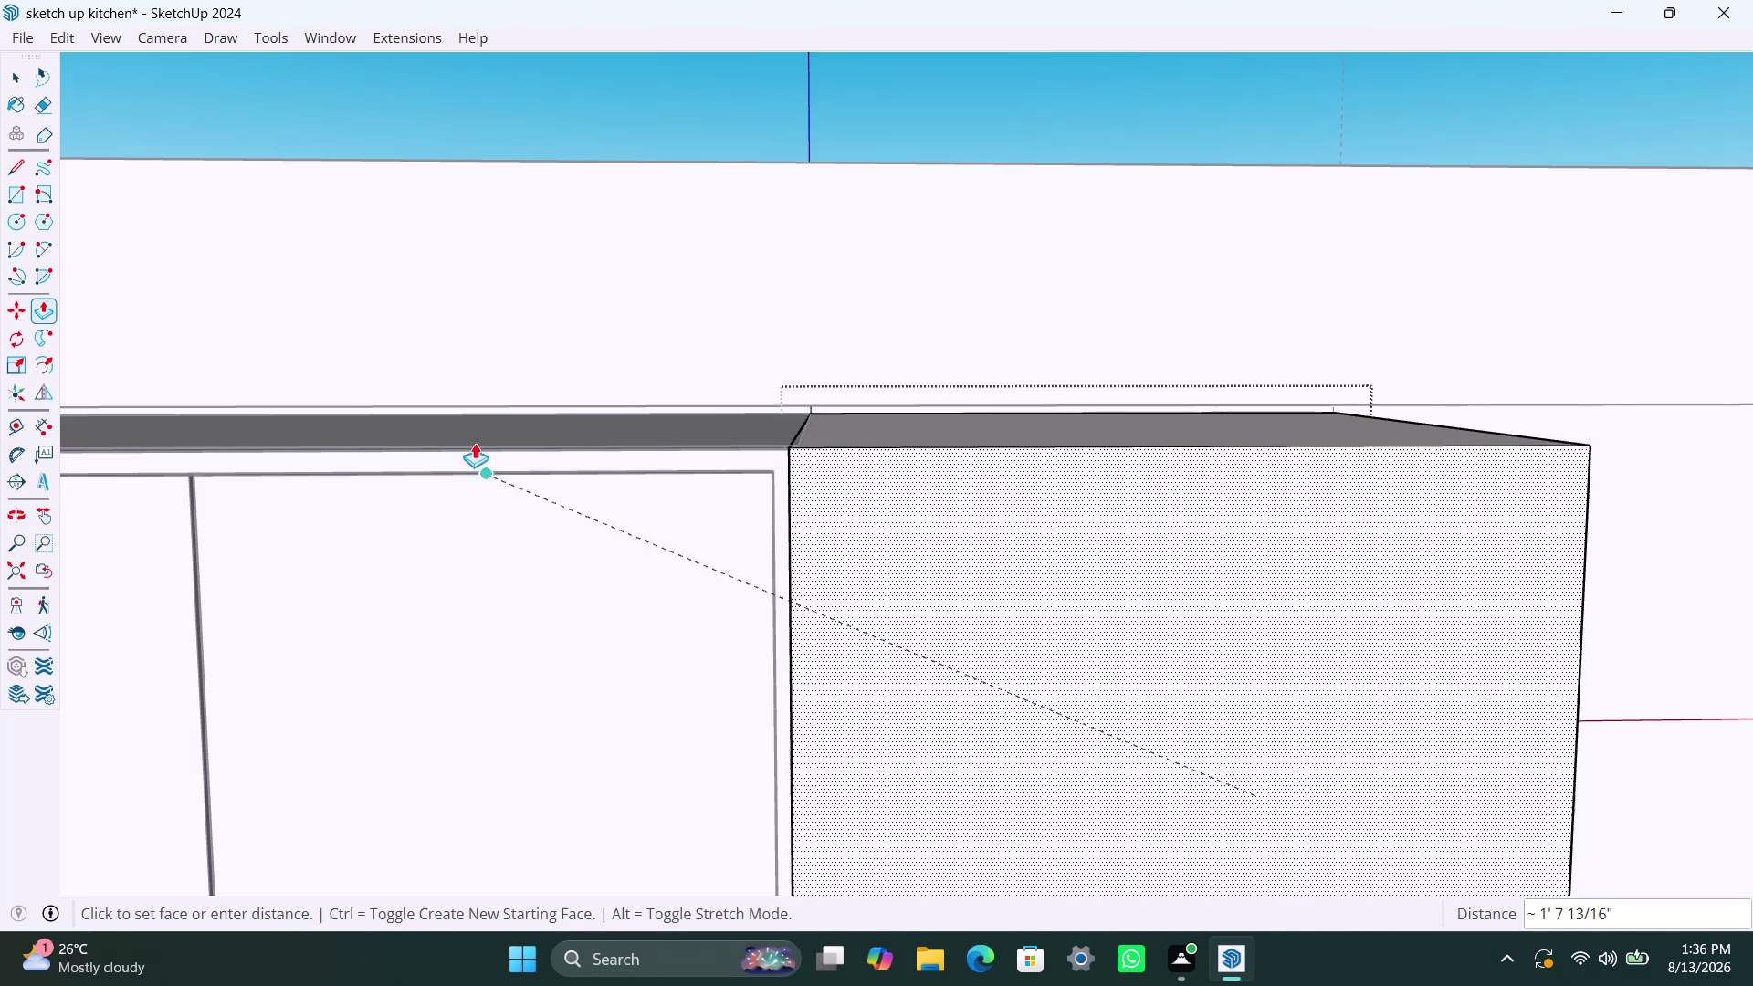
click(475, 442)
key(space)
Orbit around the new filler box to check it sits atop the cubby stack.
scroll(down, 3)
middle_drag(794, 687, 896, 668)
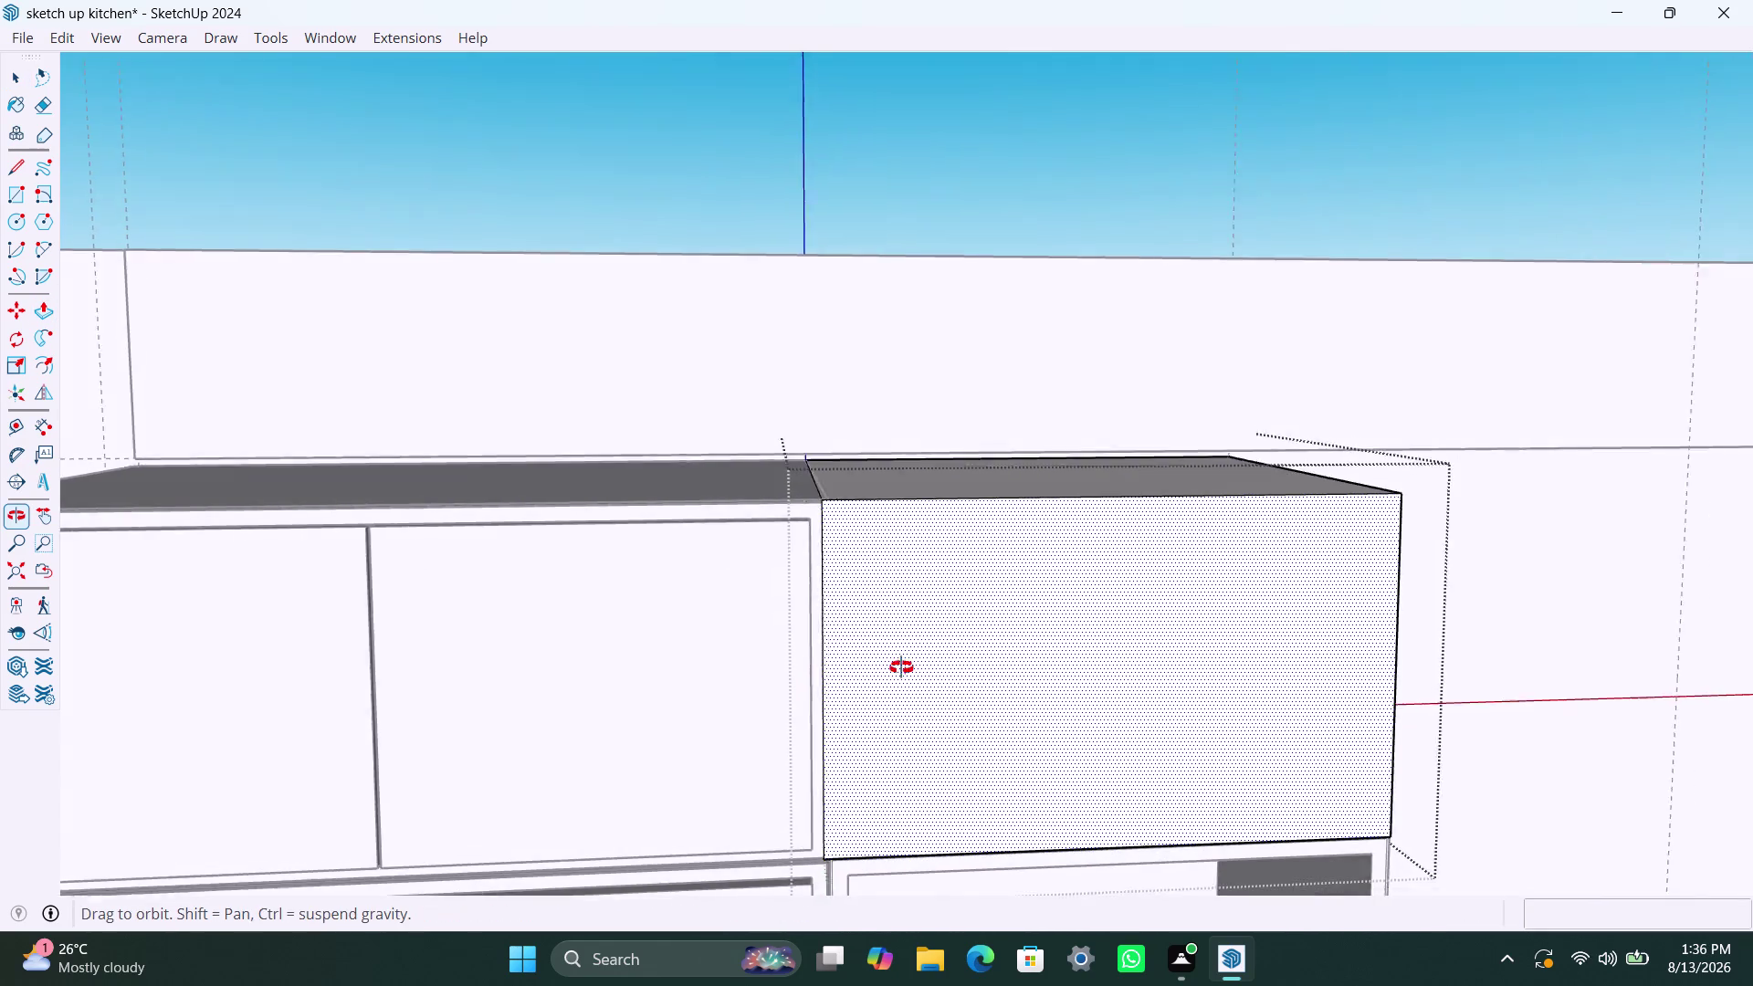
middle_drag(897, 669, 713, 566)
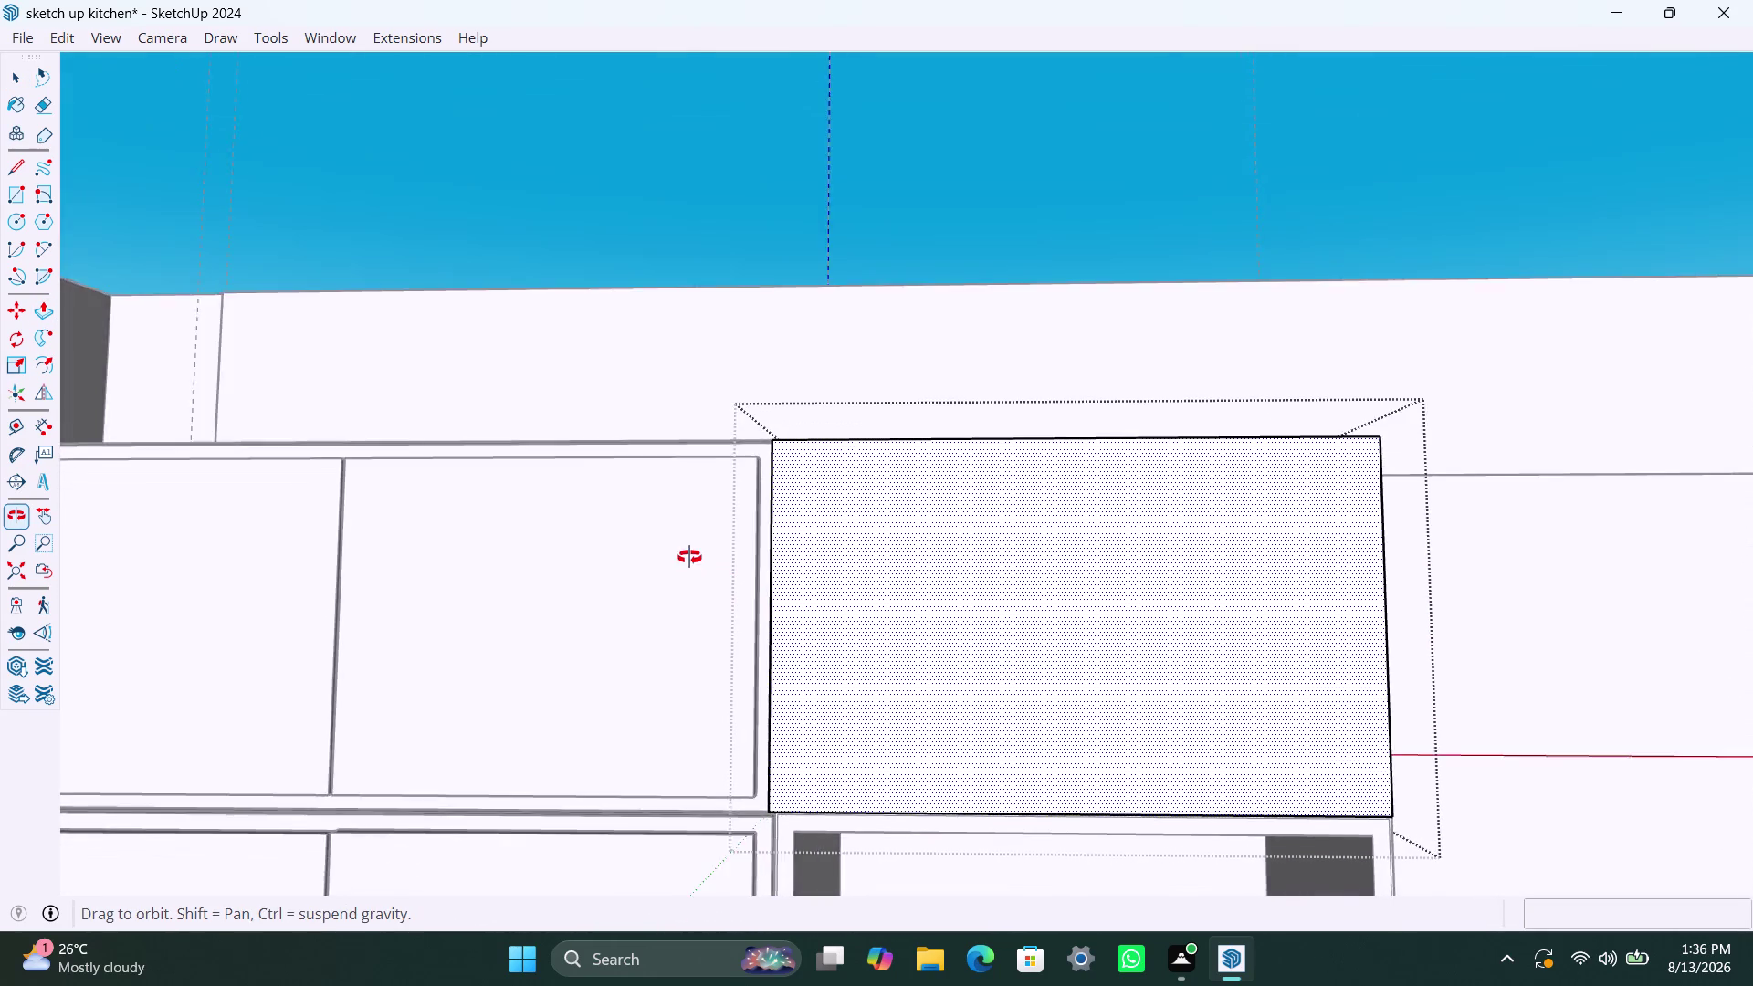
middle_drag(712, 567, 446, 560)
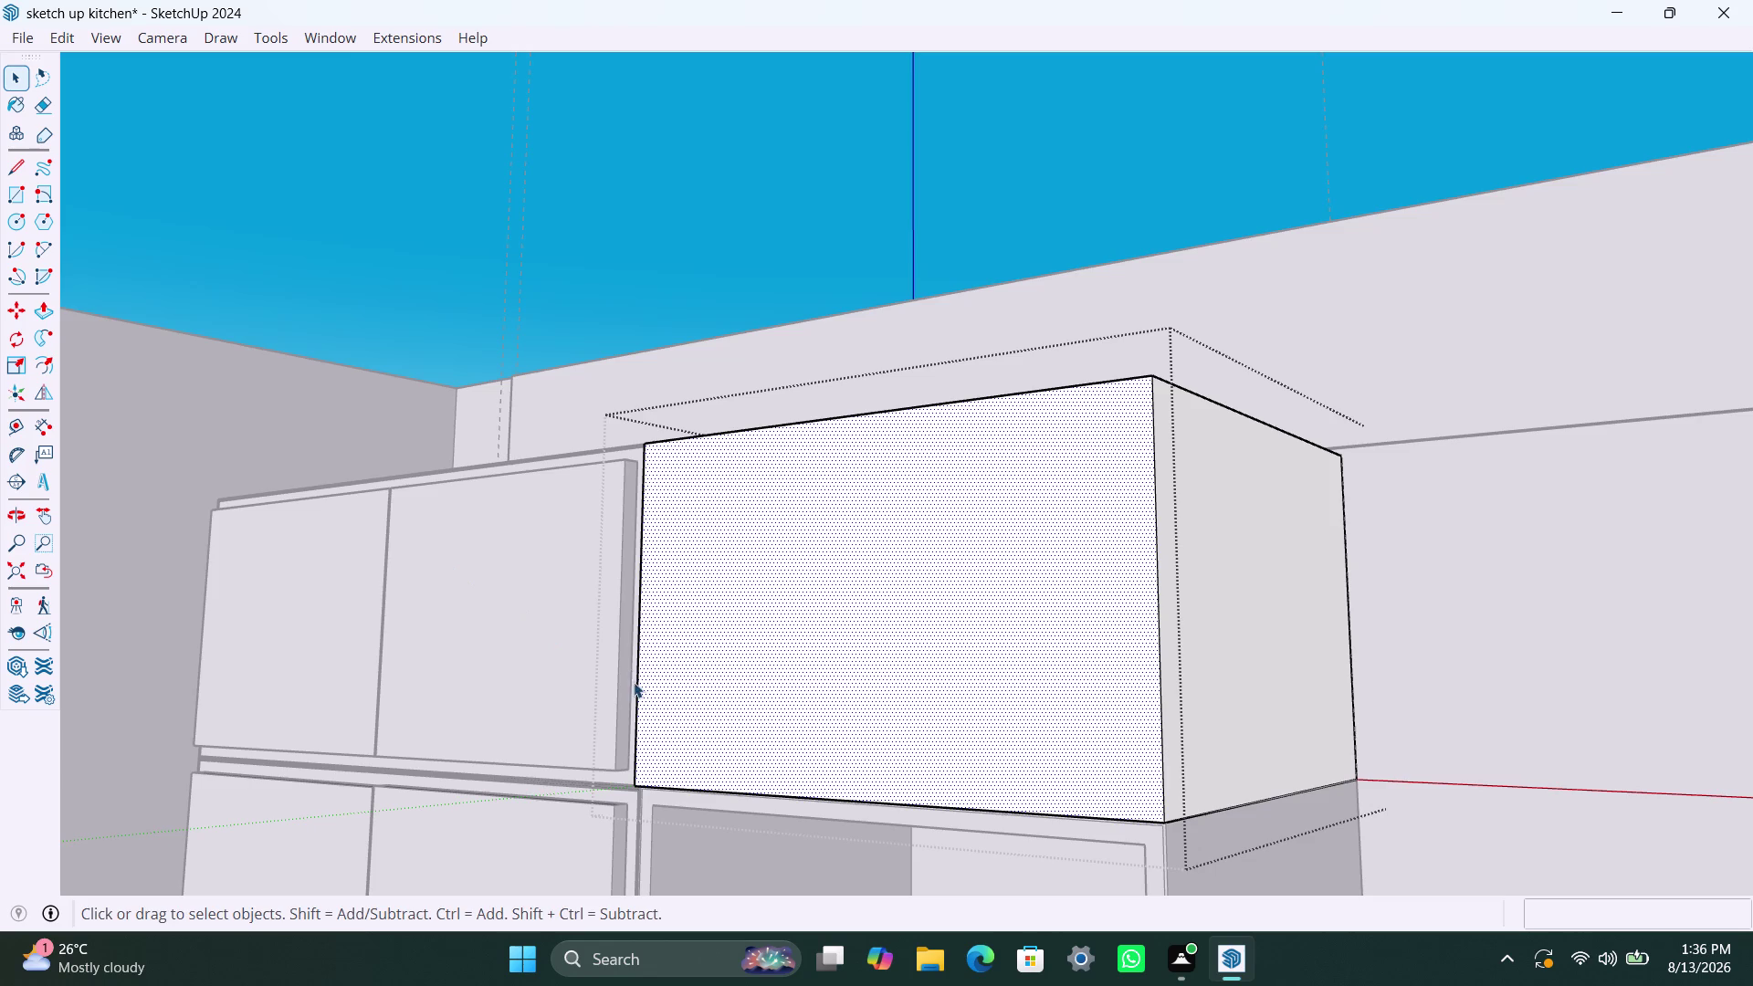
middle_drag(621, 645, 801, 692)
click(937, 639)
key(space)
click(1524, 560)
click(1090, 685)
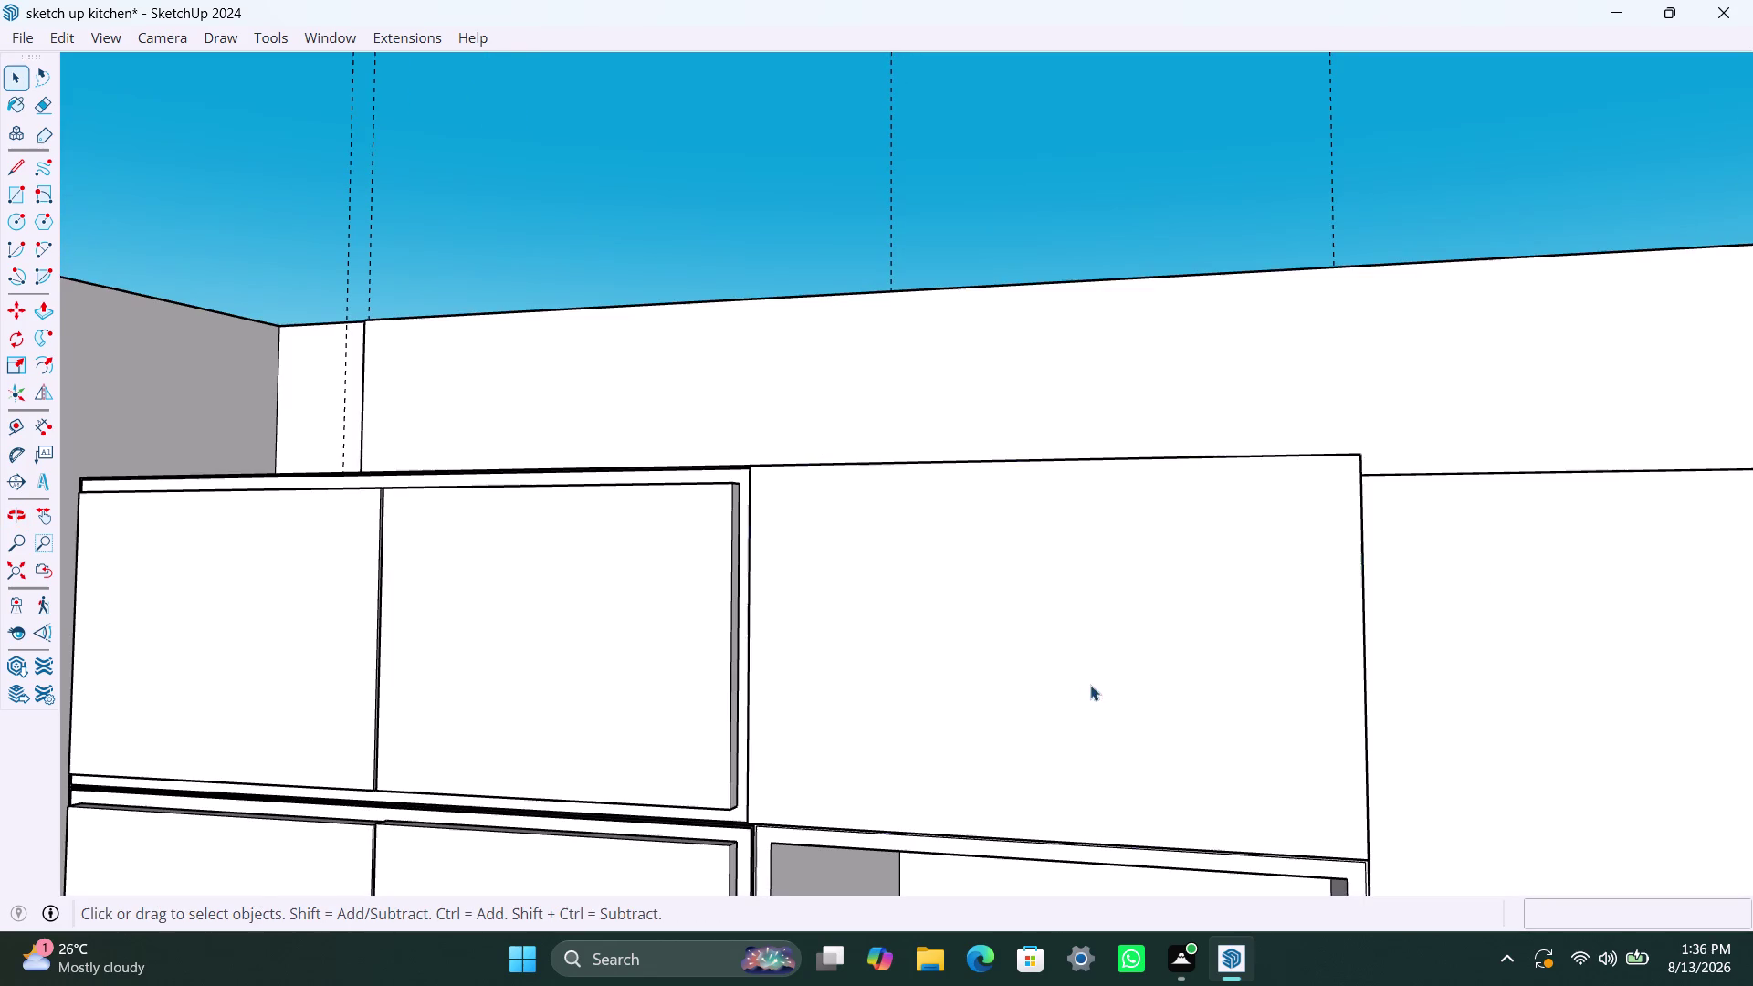
scroll(down, 3)
middle_drag(962, 636, 1034, 728)
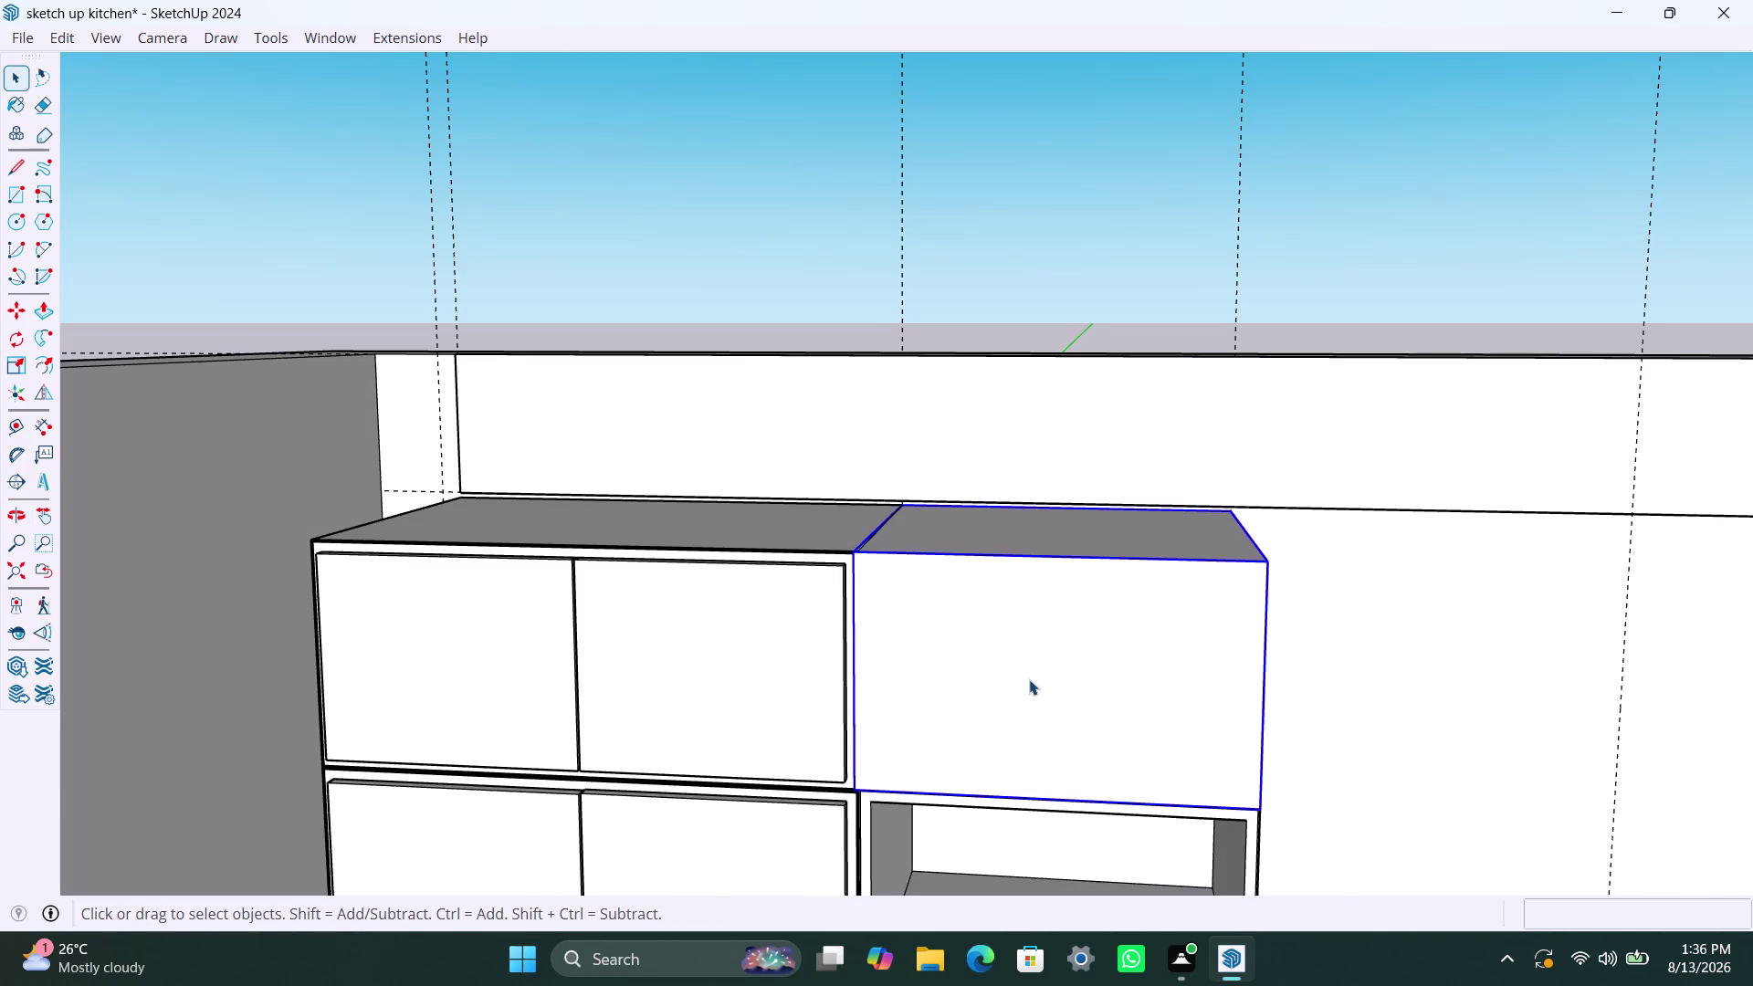